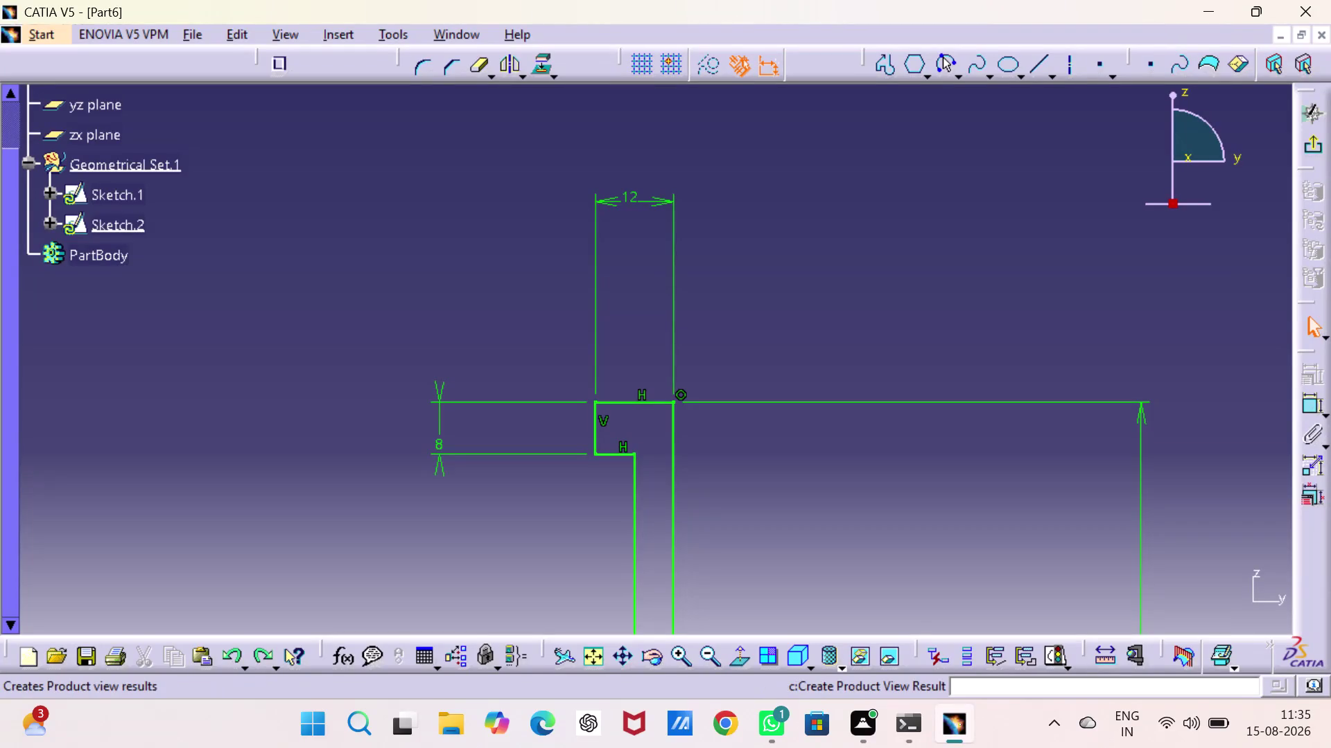
Exit the sketch and revolve Sketch.2 360° into a solid bolt shaft with a round head.
click(1309, 139)
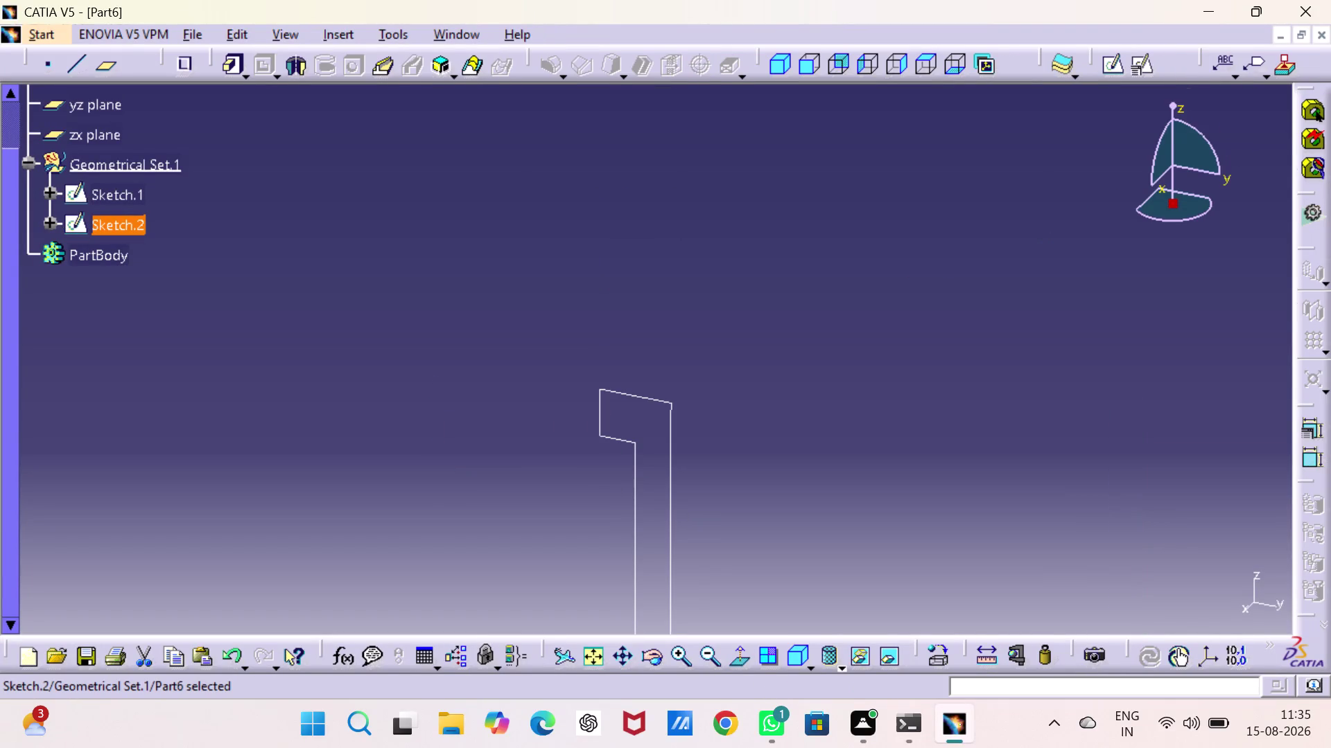
click(298, 69)
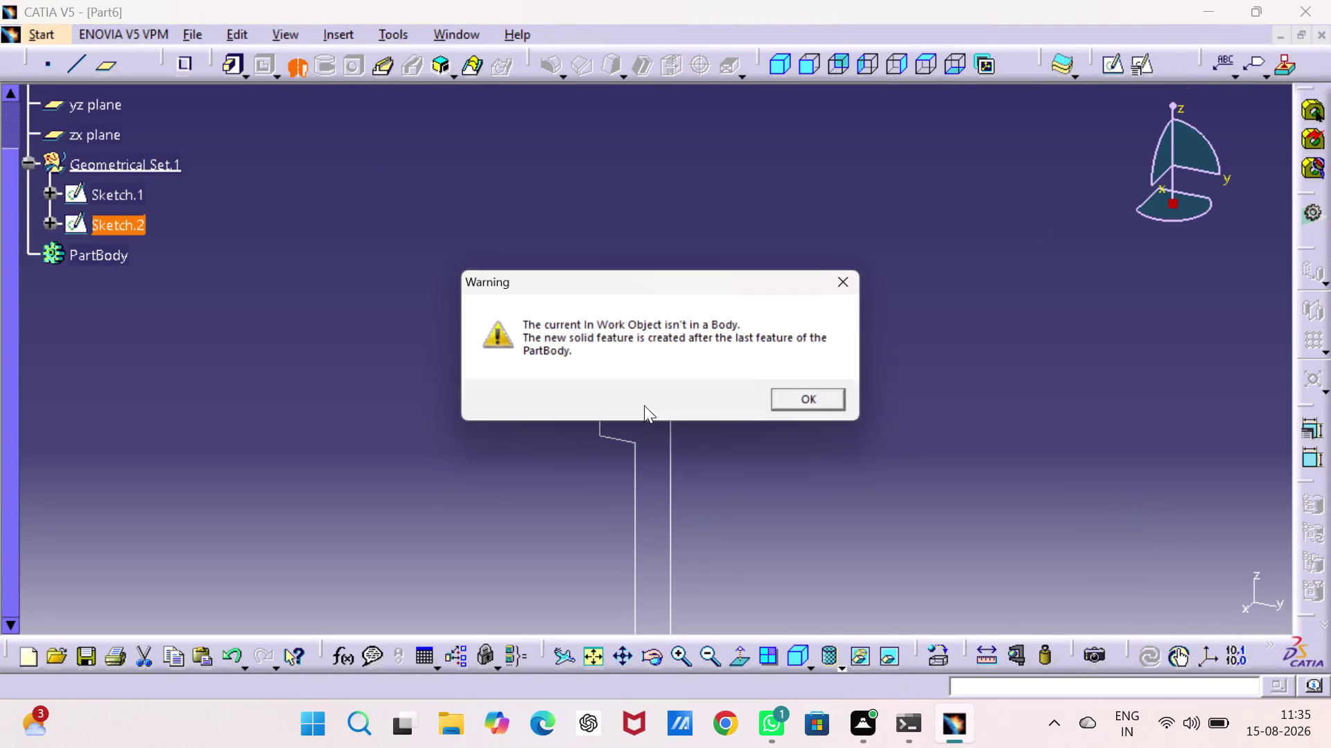
click(800, 390)
click(803, 409)
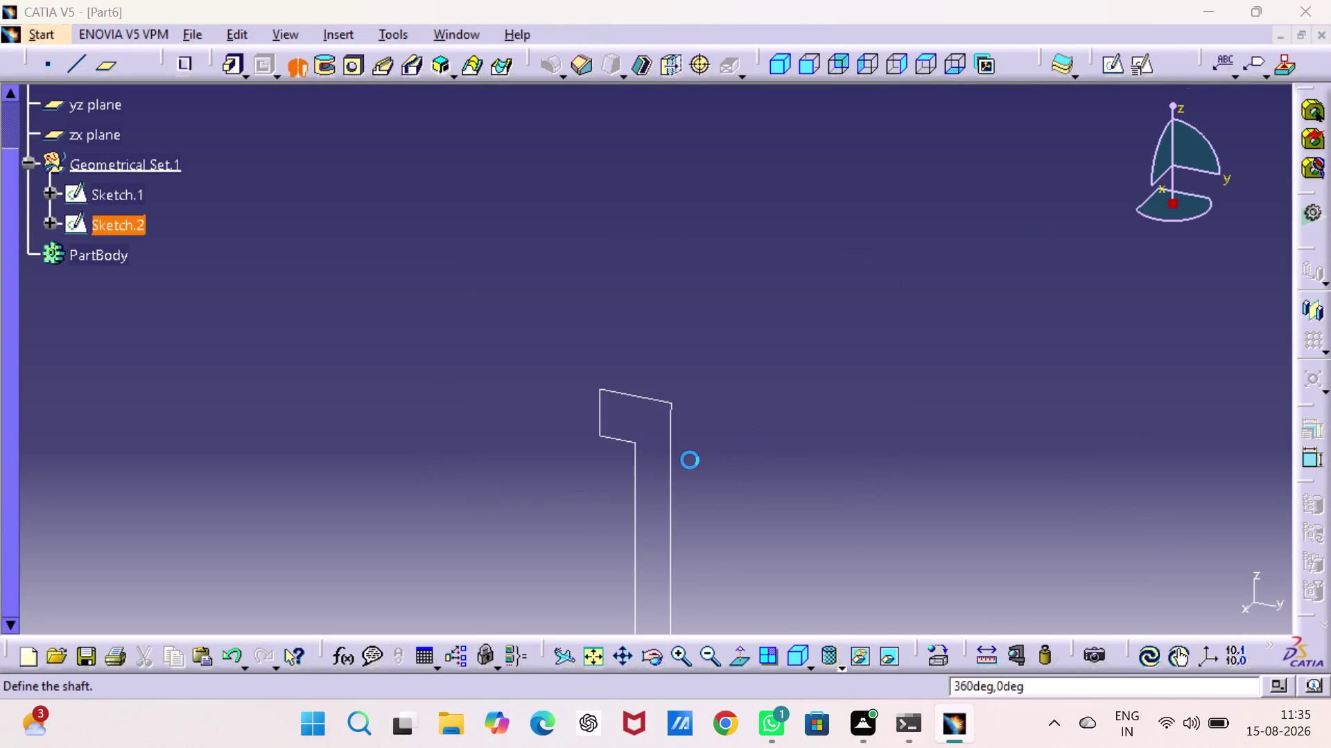
click(669, 455)
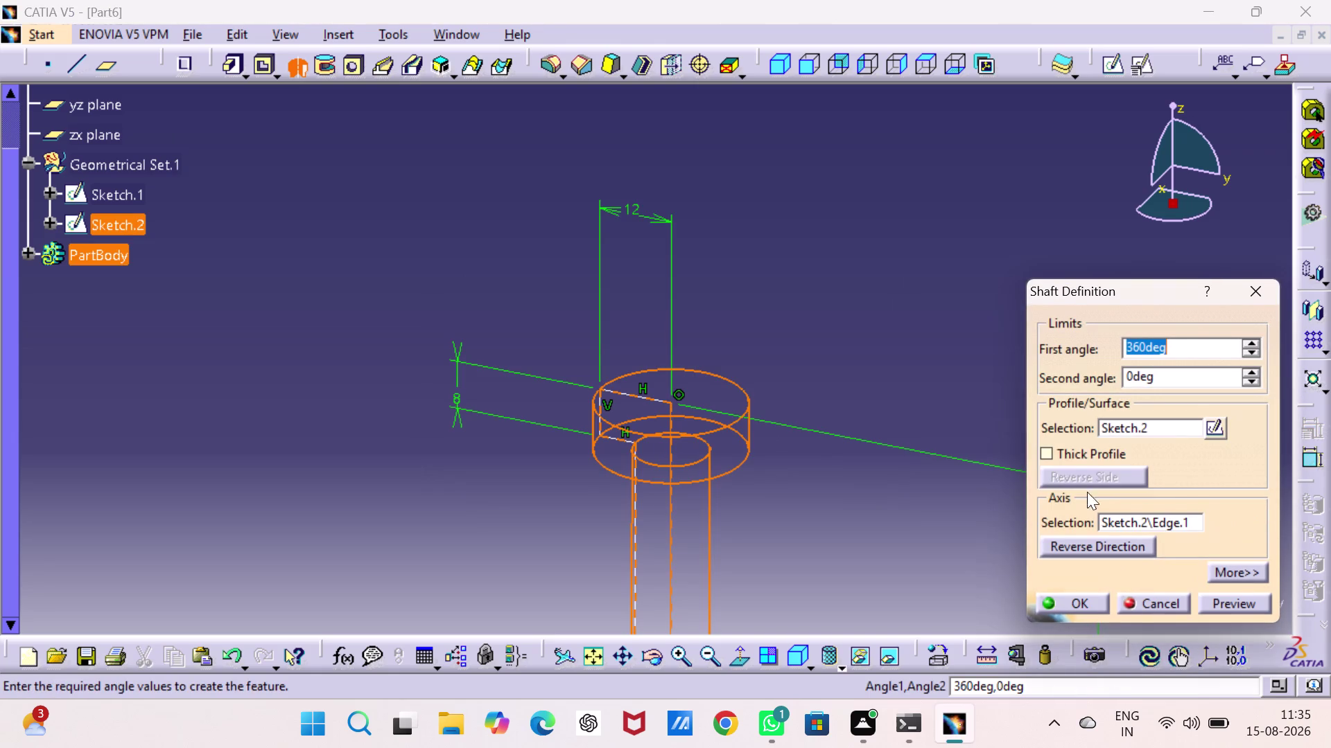
click(1084, 595)
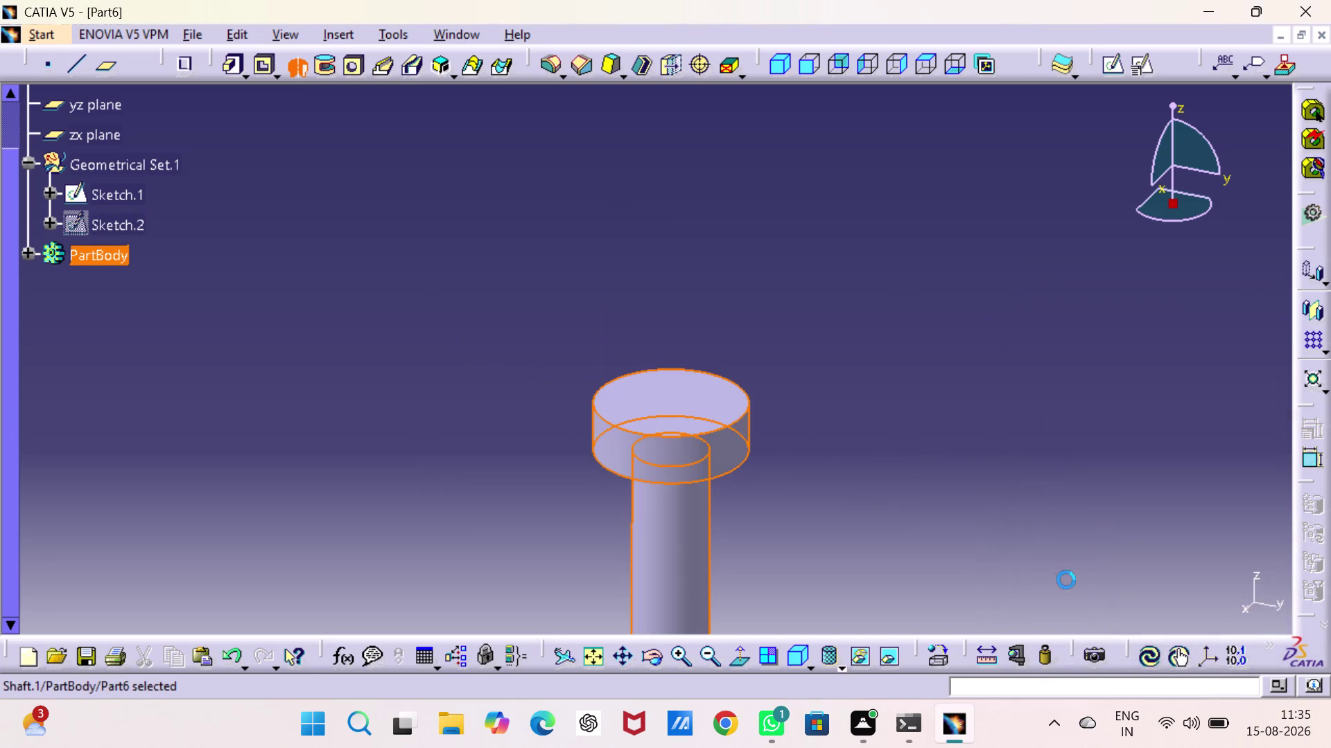
drag(966, 300, 964, 312)
middle_drag(947, 454, 949, 269)
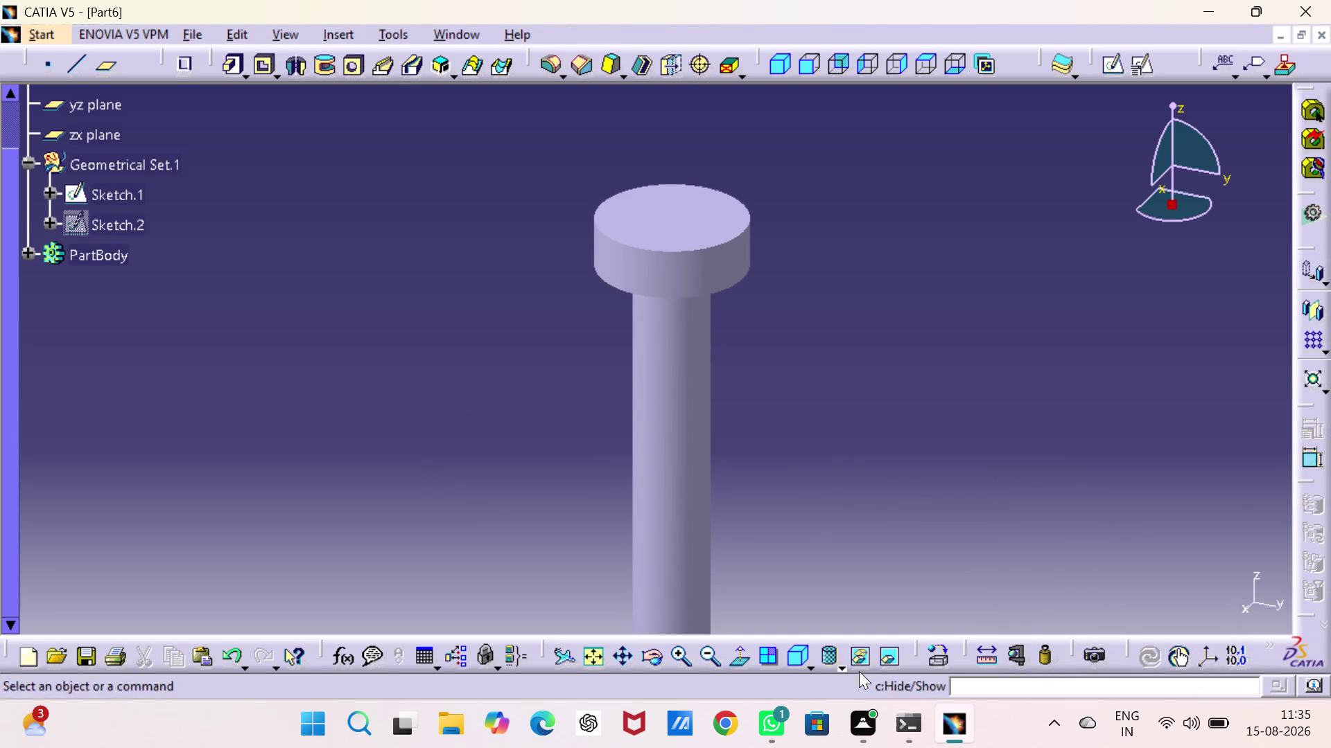
Apply the Bordeaux Red painting material to PartBody.
click(943, 656)
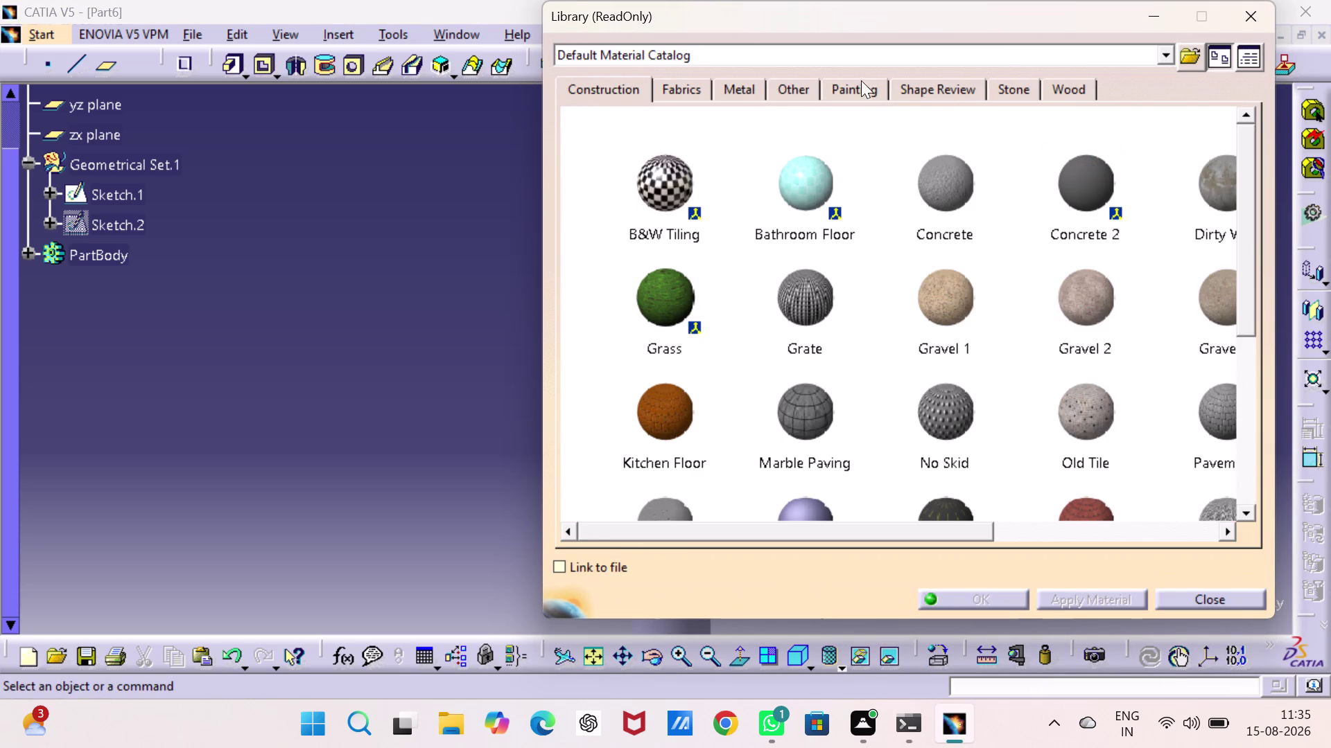
click(859, 89)
click(927, 176)
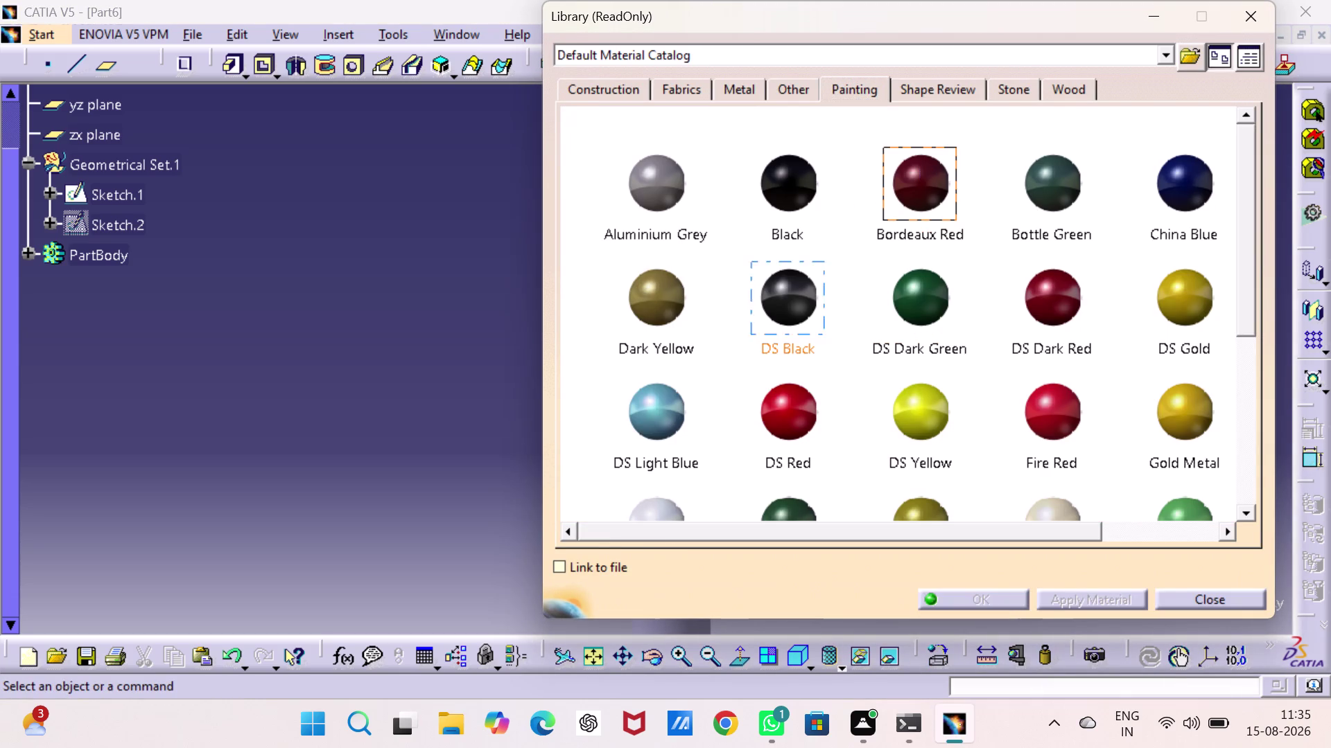
click(117, 250)
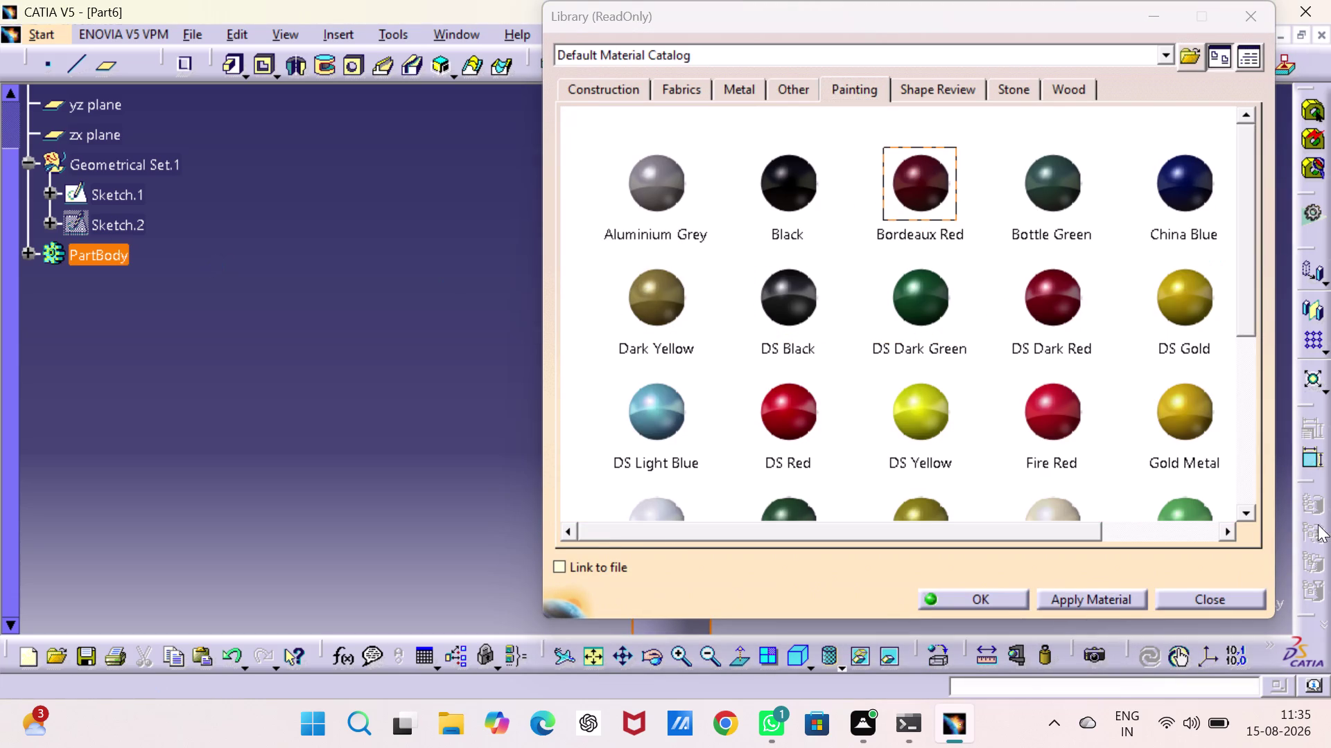
click(996, 596)
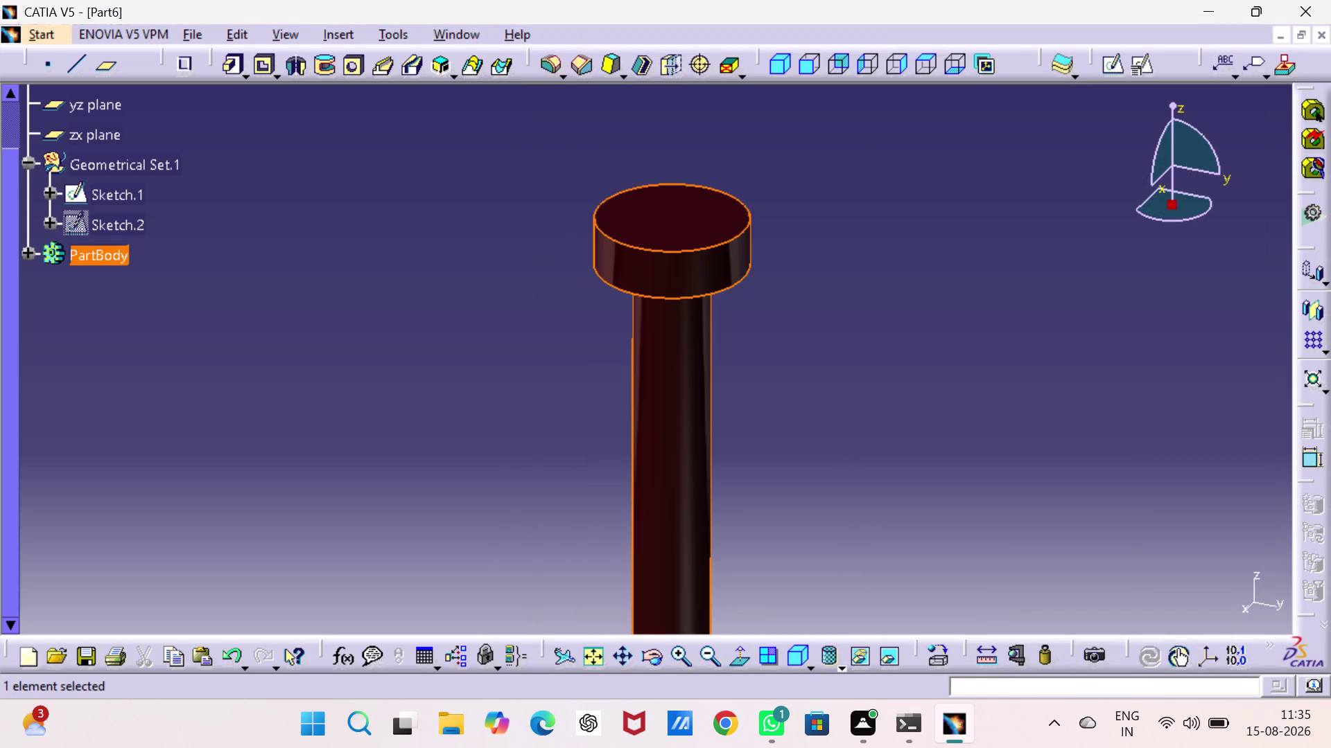
click(1012, 369)
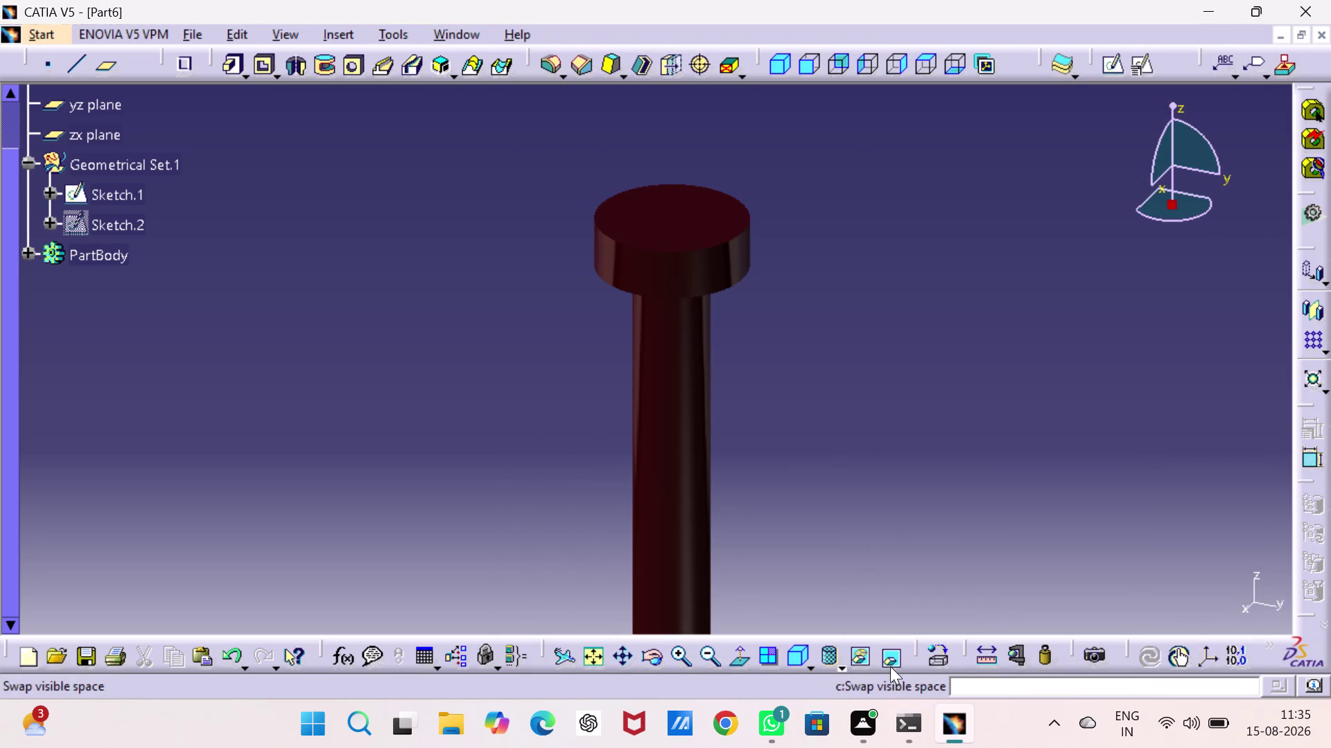
Switch the display to Shading with Edges and reposition the bolt in view.
click(843, 666)
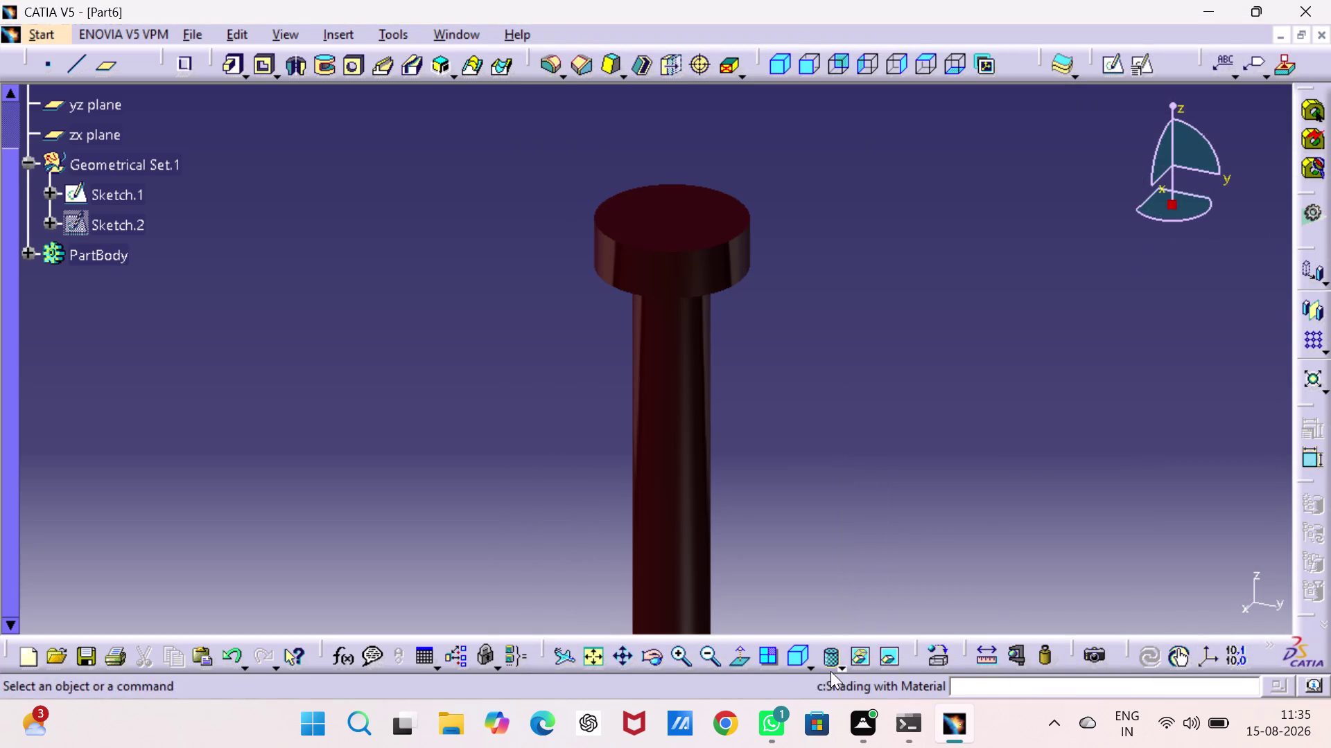
click(840, 663)
click(866, 534)
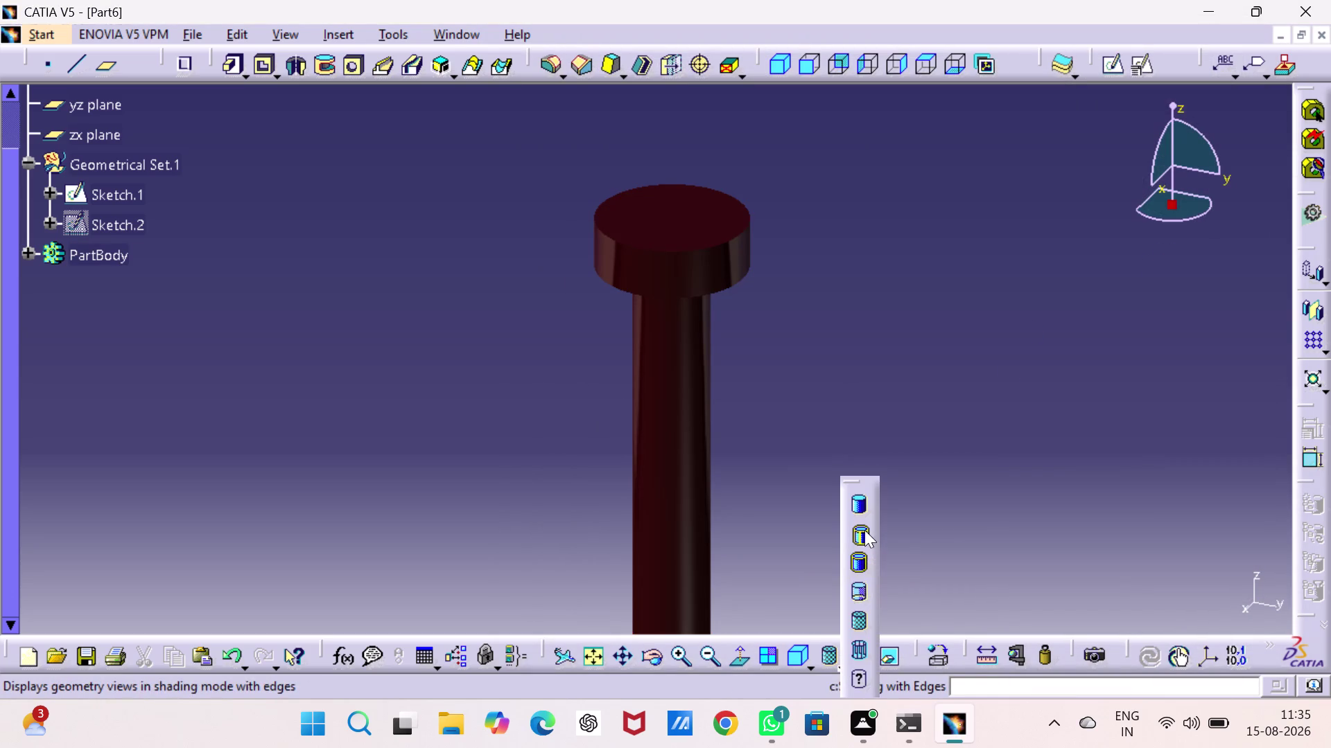
click(863, 404)
middle_drag(877, 399, 921, 506)
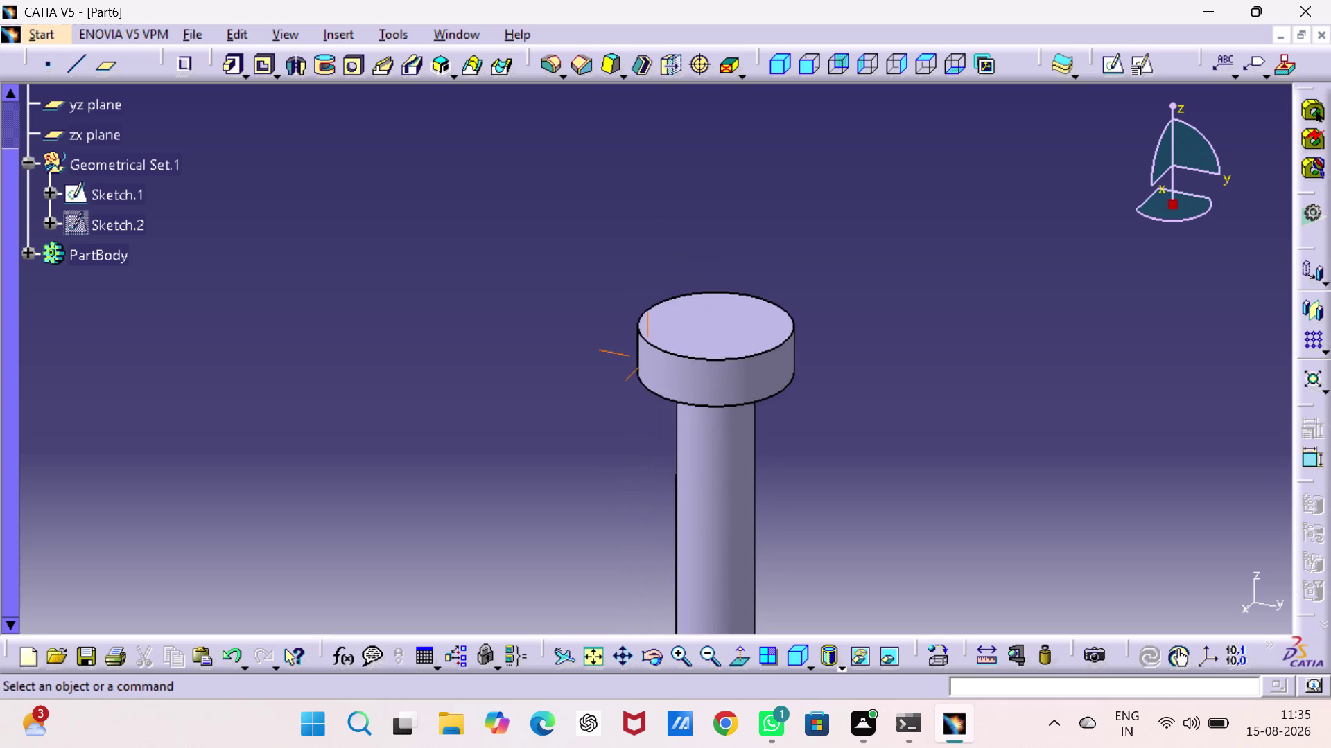
middle_drag(921, 506, 974, 500)
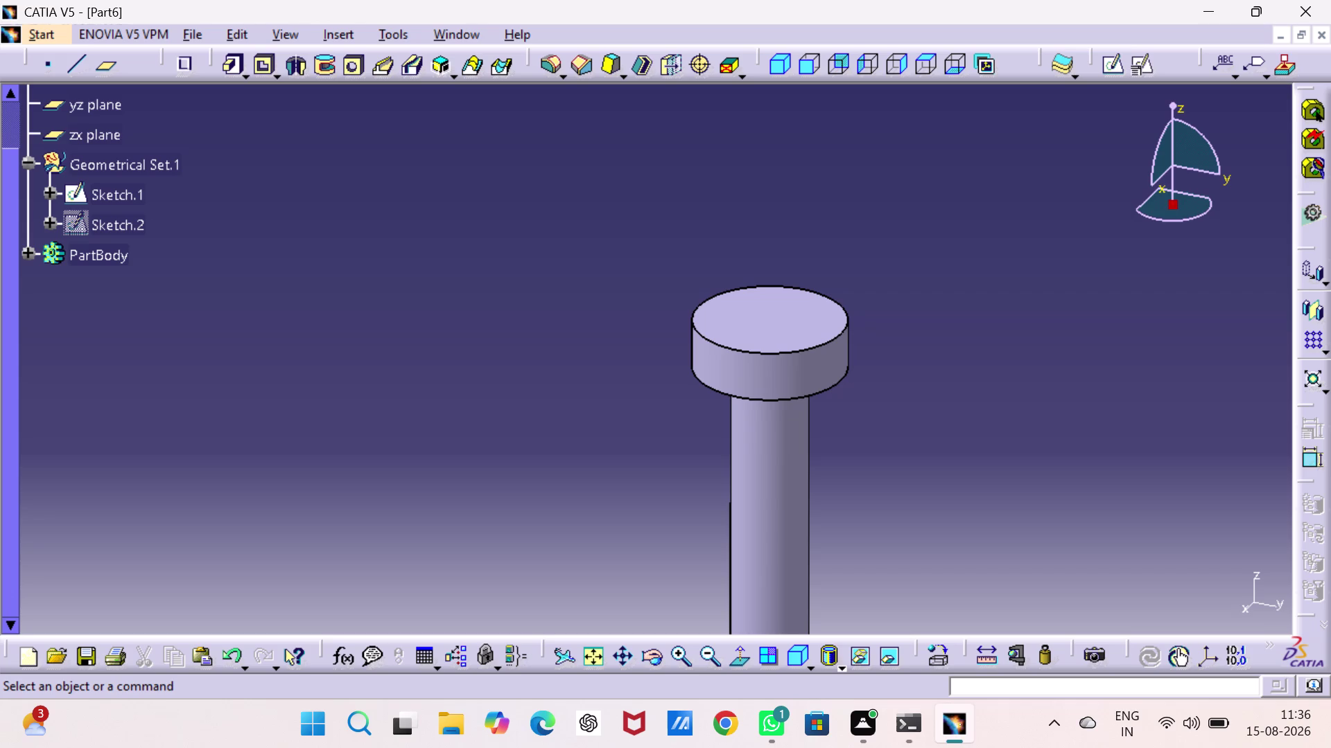
middle_drag(1158, 459, 1079, 348)
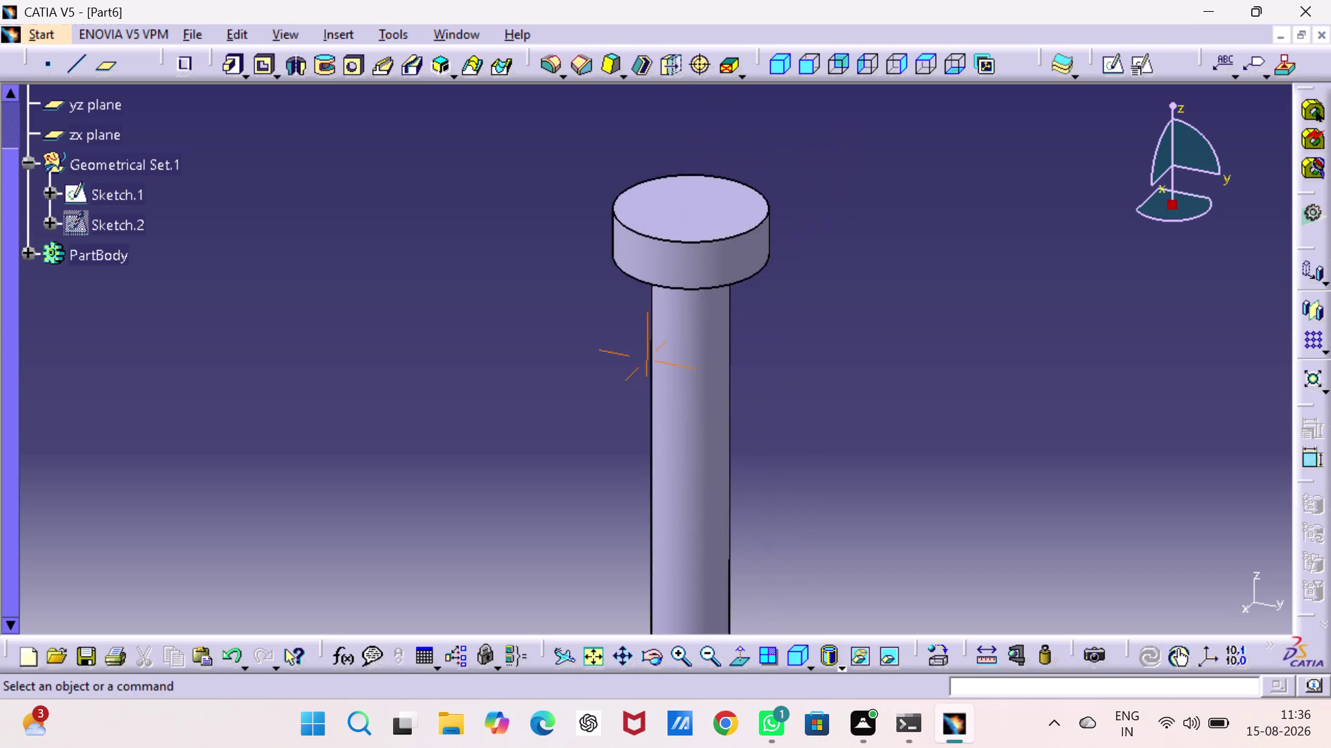
middle_drag(1079, 347, 1143, 380)
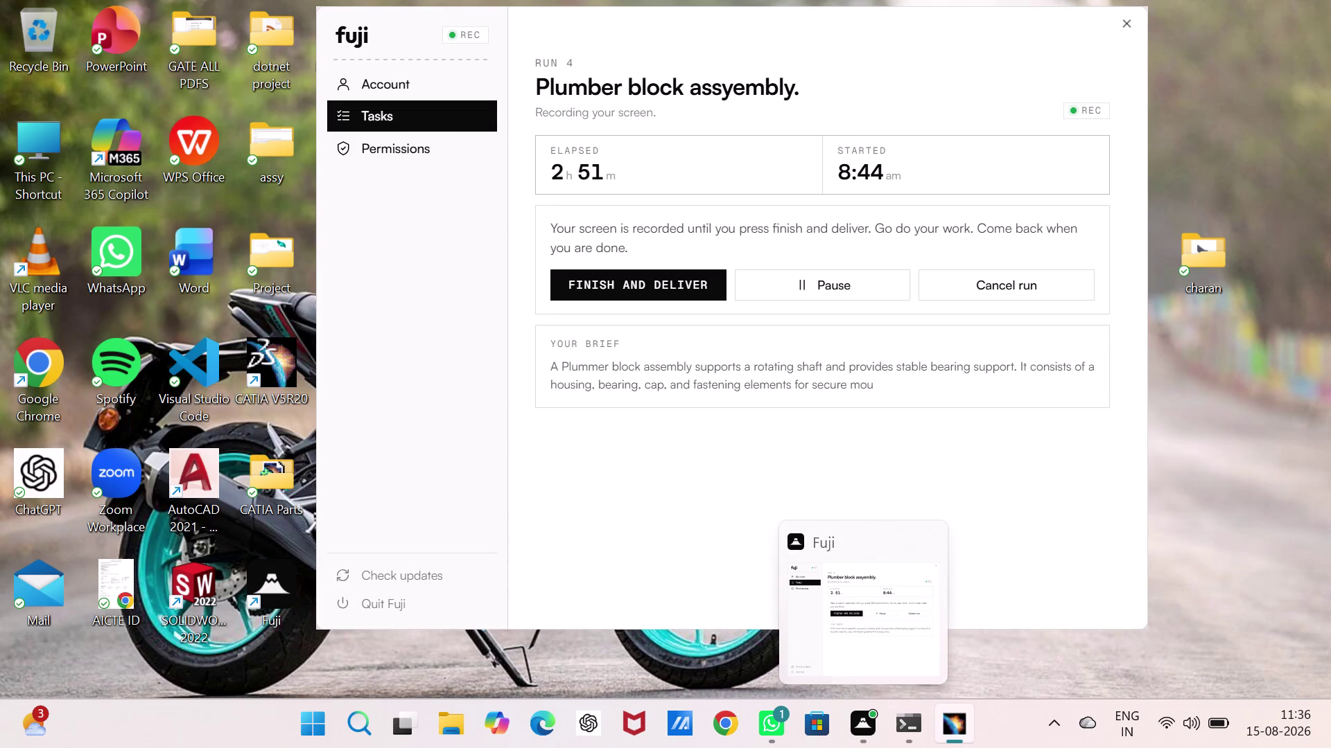
middle_drag(992, 380, 932, 378)
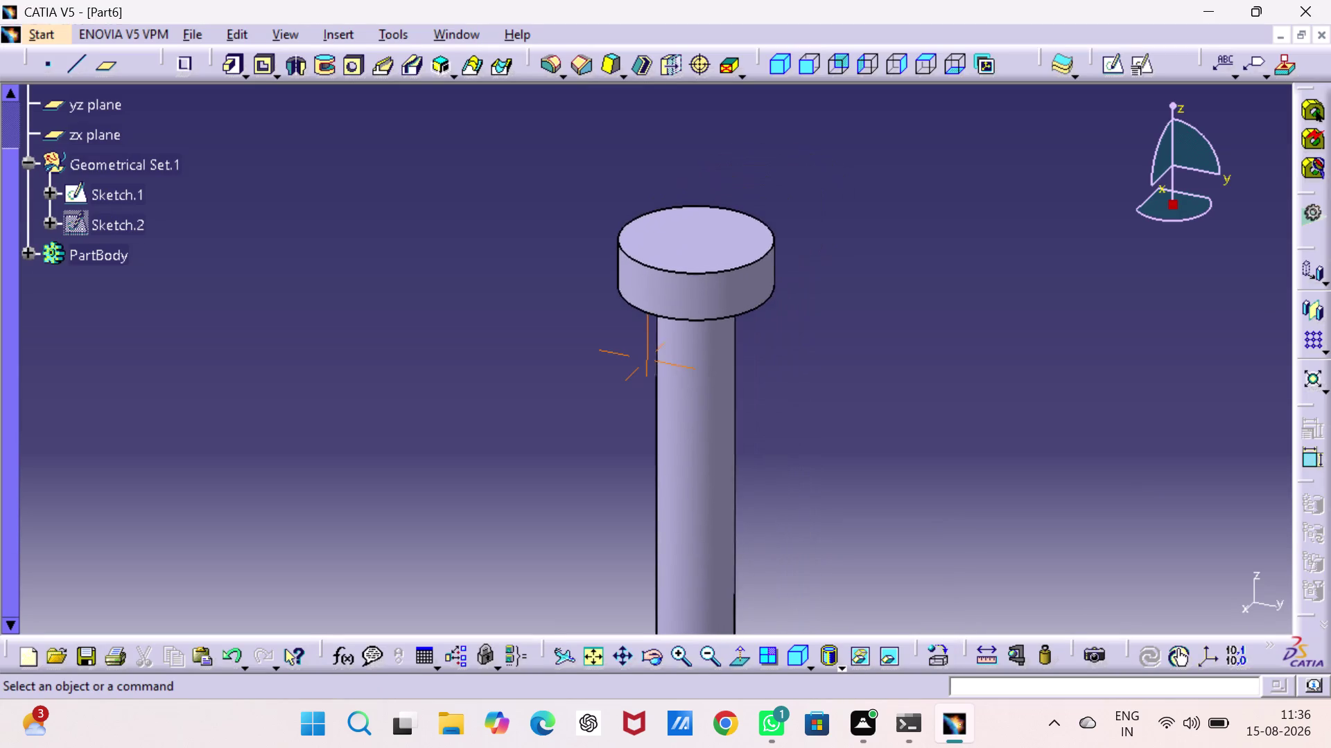
middle_drag(932, 377, 924, 411)
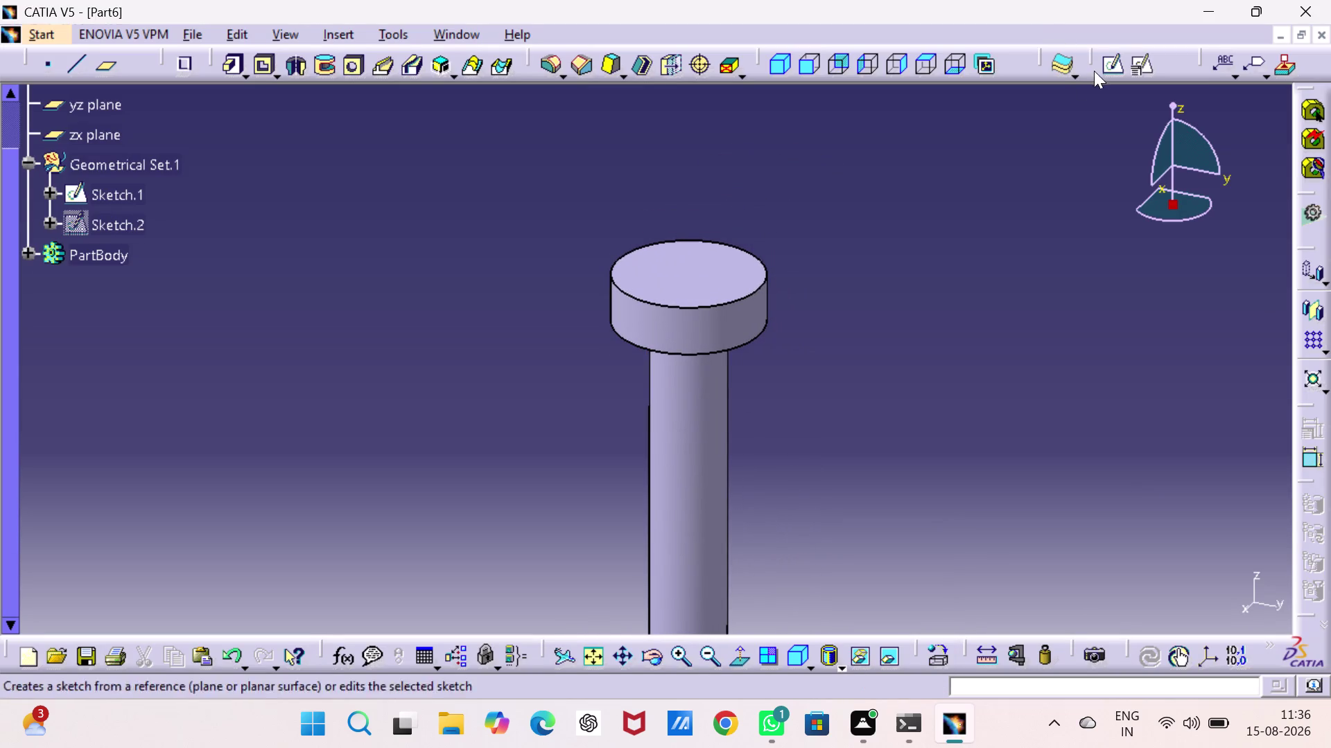
click(812, 61)
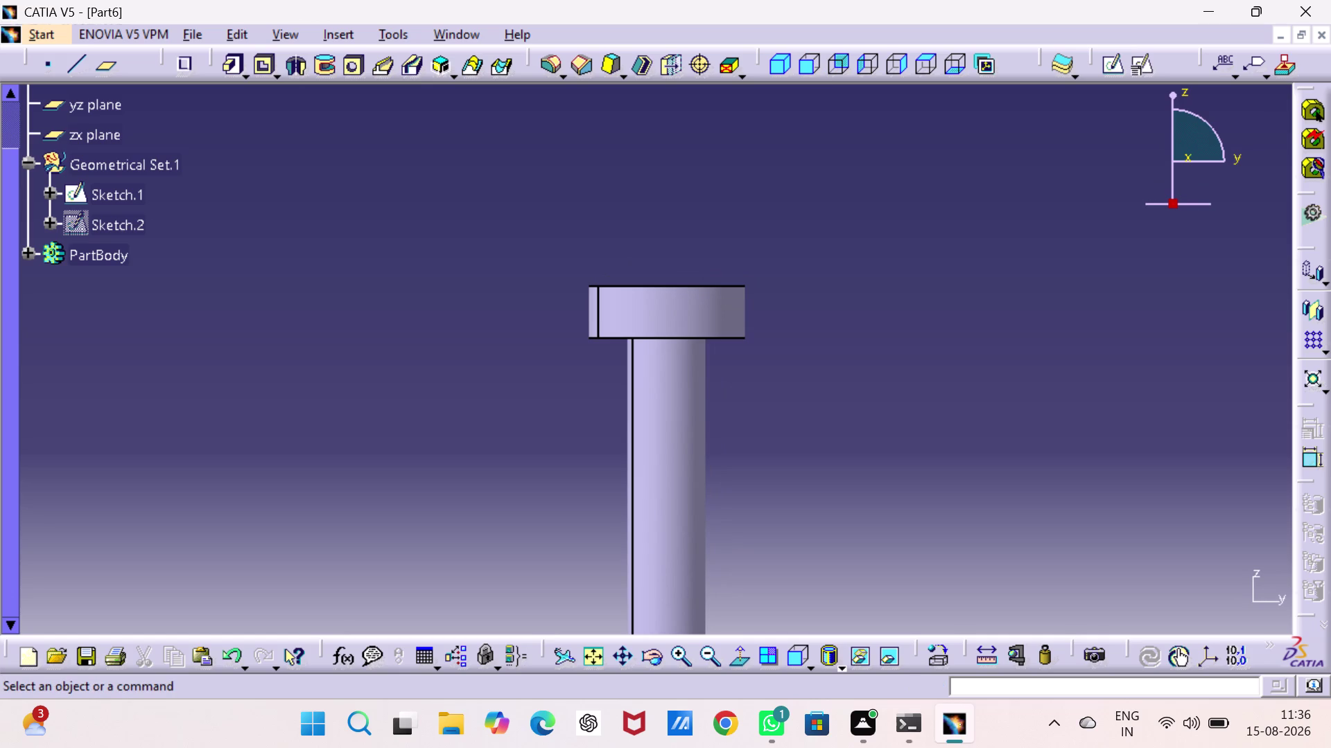
click(838, 214)
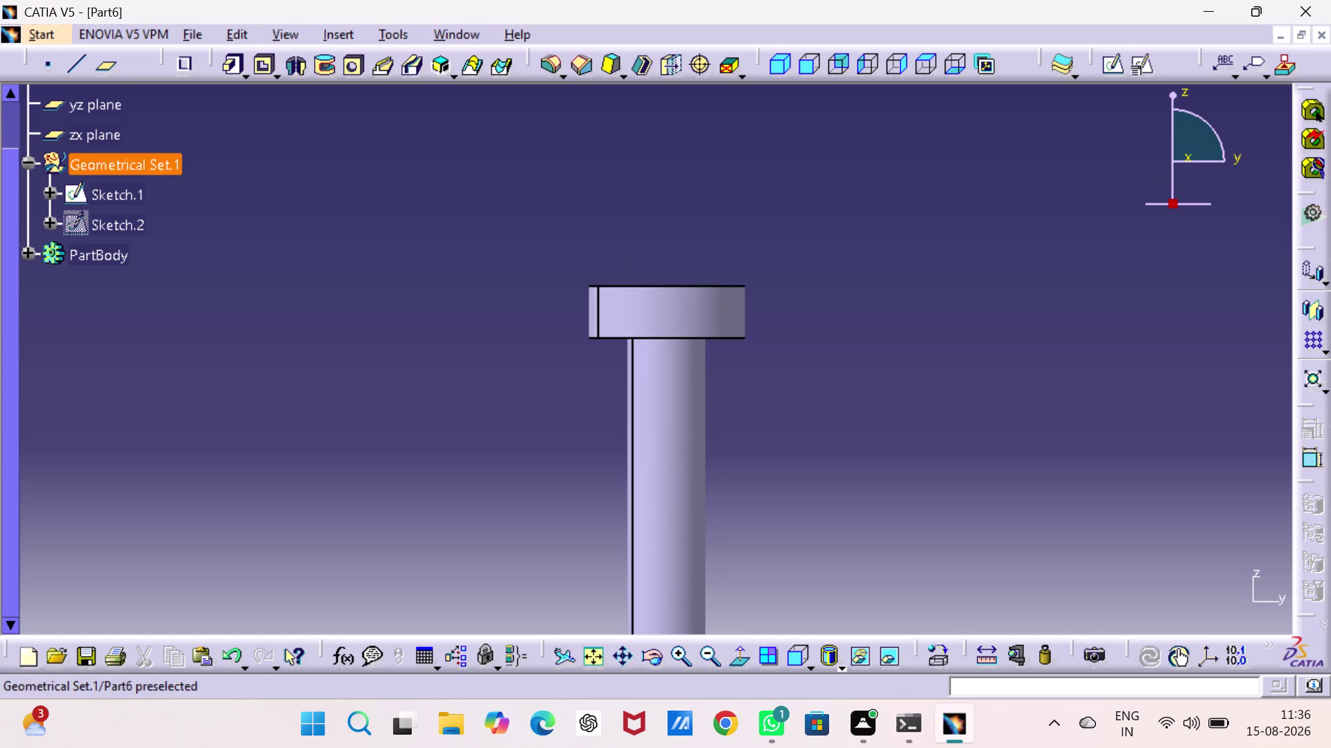
middle_drag(642, 257, 630, 82)
middle_drag(697, 494, 697, 168)
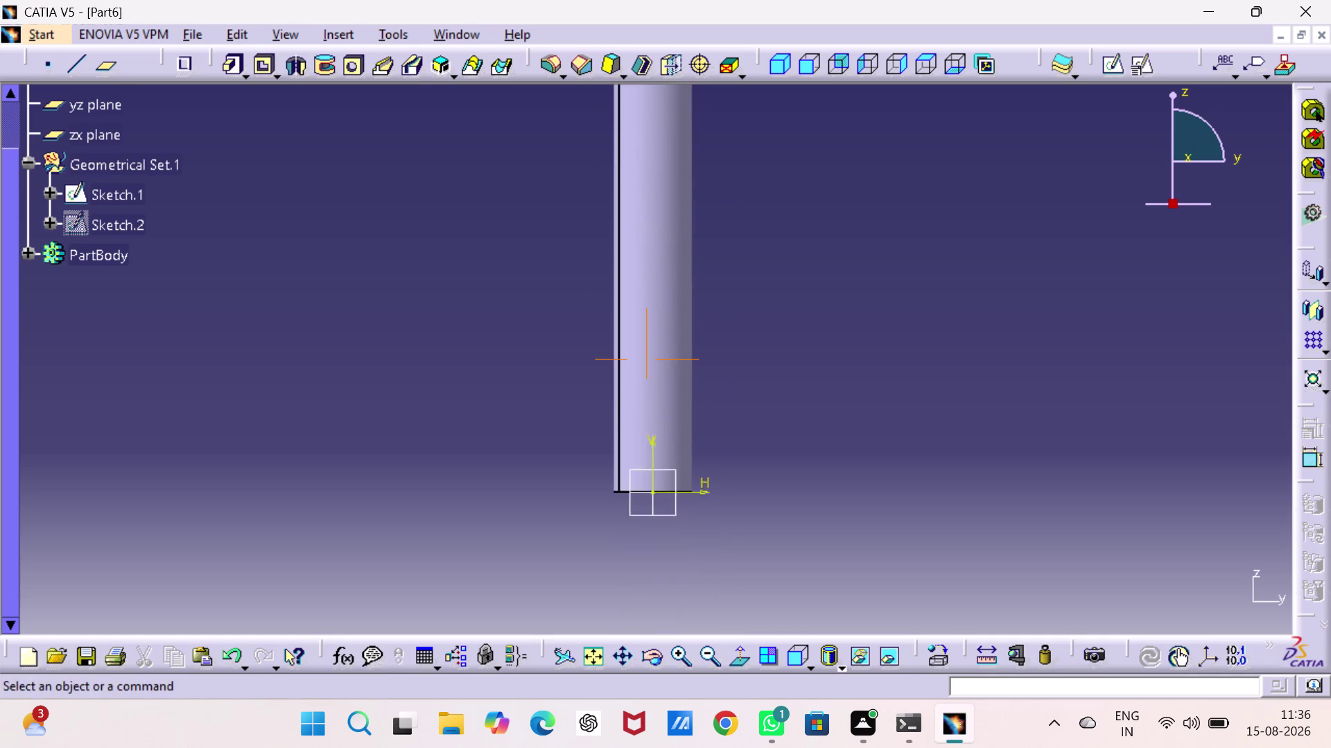
middle_drag(697, 168, 697, 160)
click(661, 469)
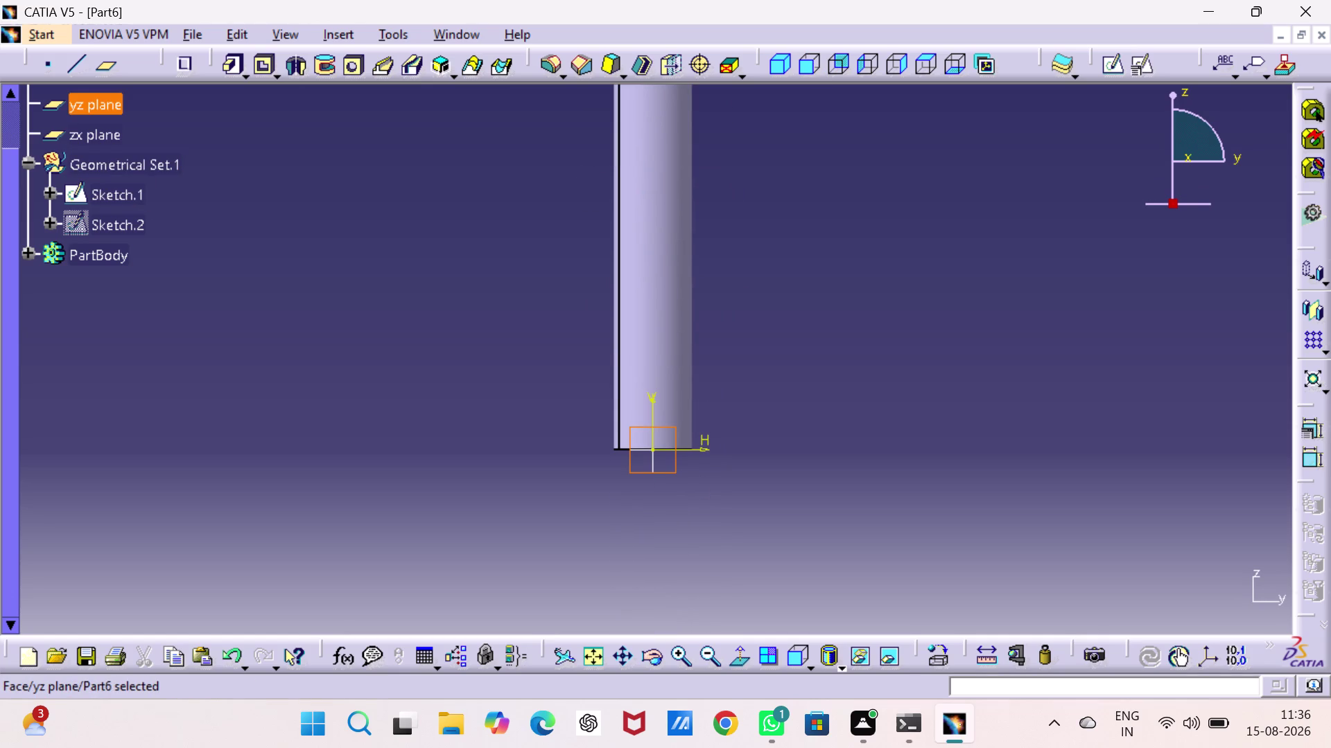
click(1105, 67)
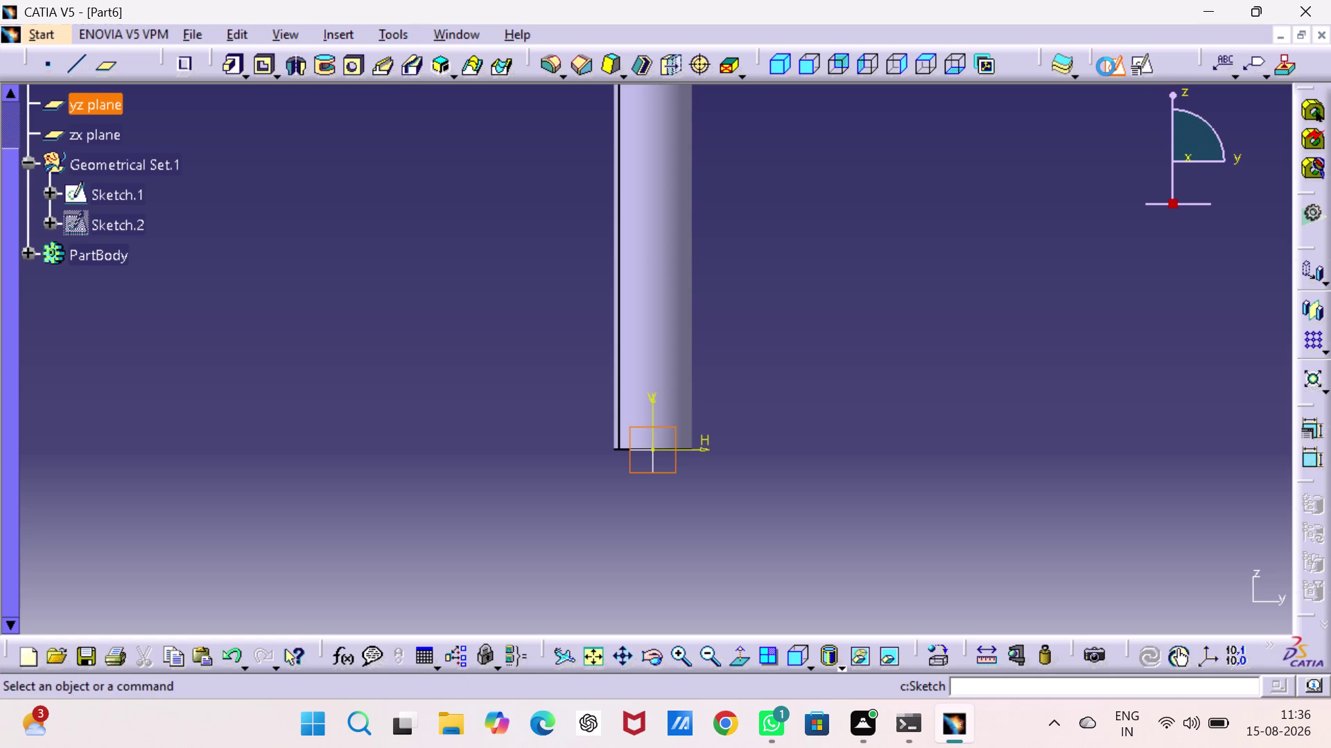
middle_drag(977, 305, 954, 642)
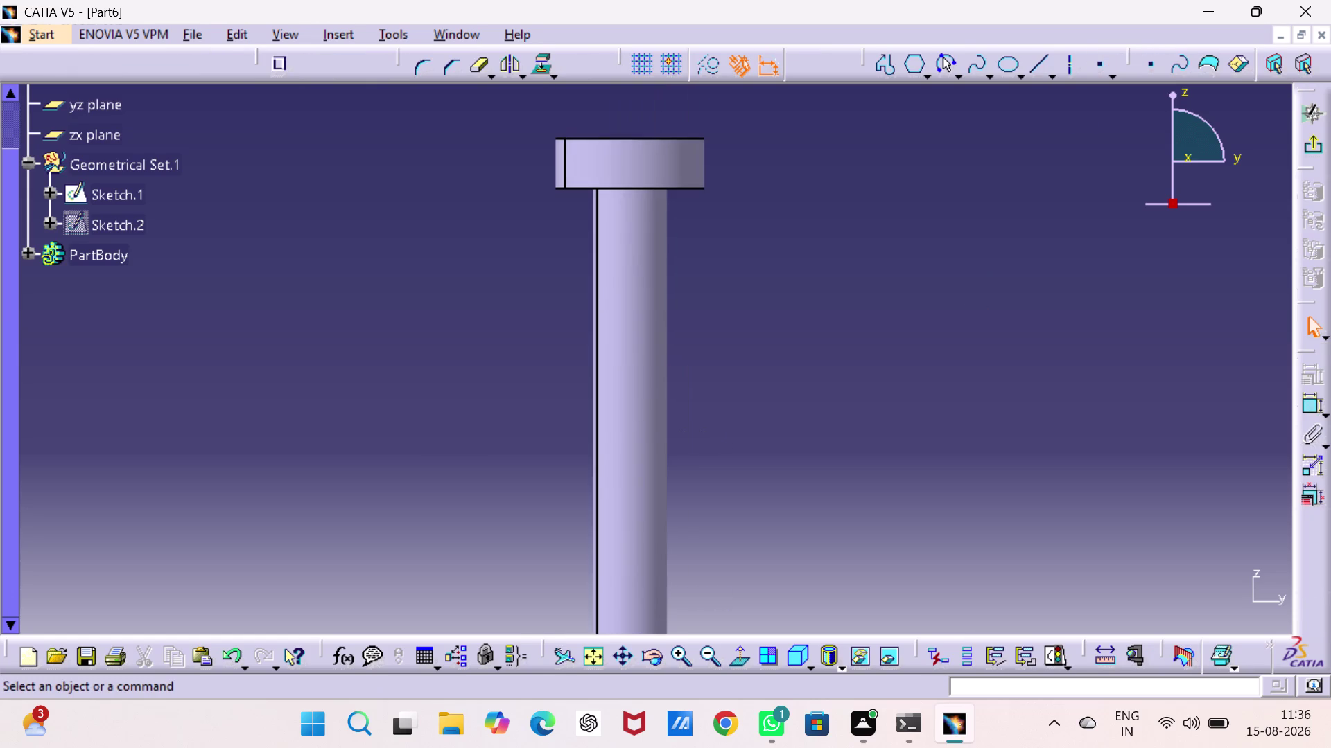
middle_drag(870, 378, 880, 556)
middle_drag(824, 418, 828, 482)
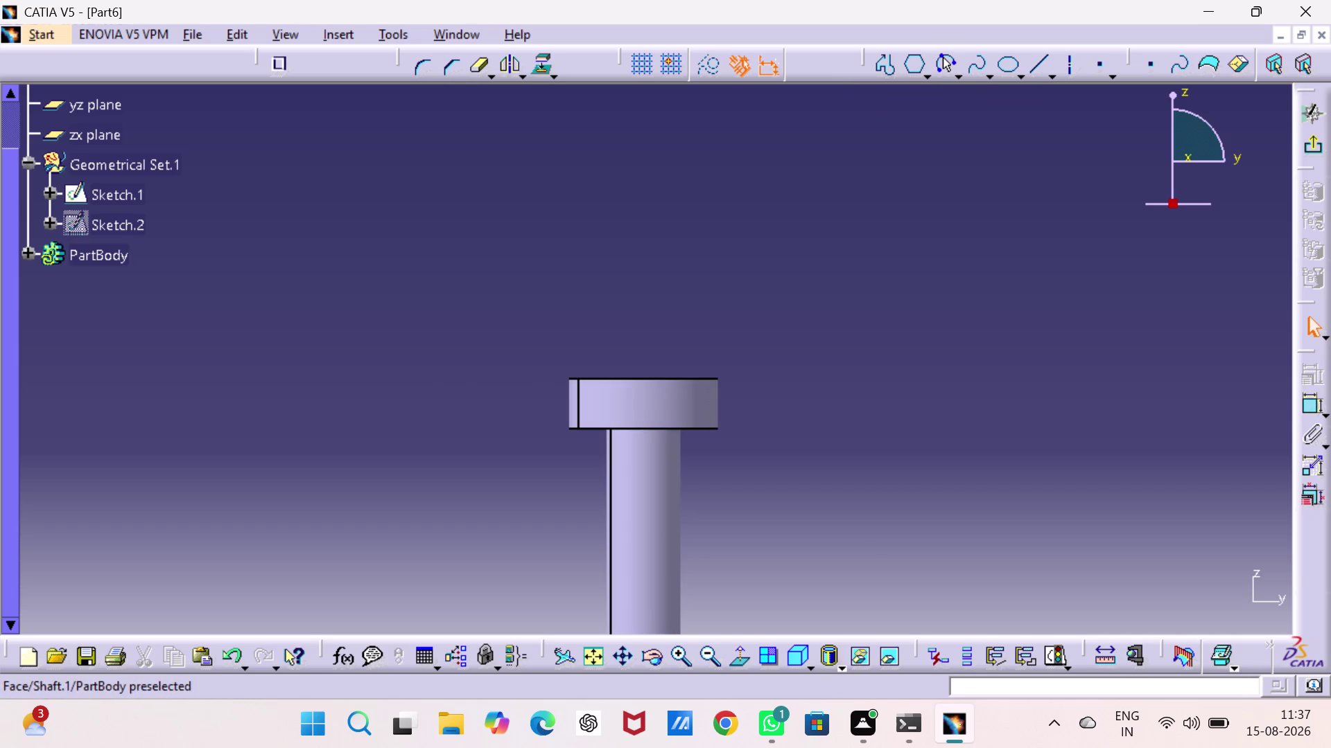
click(577, 429)
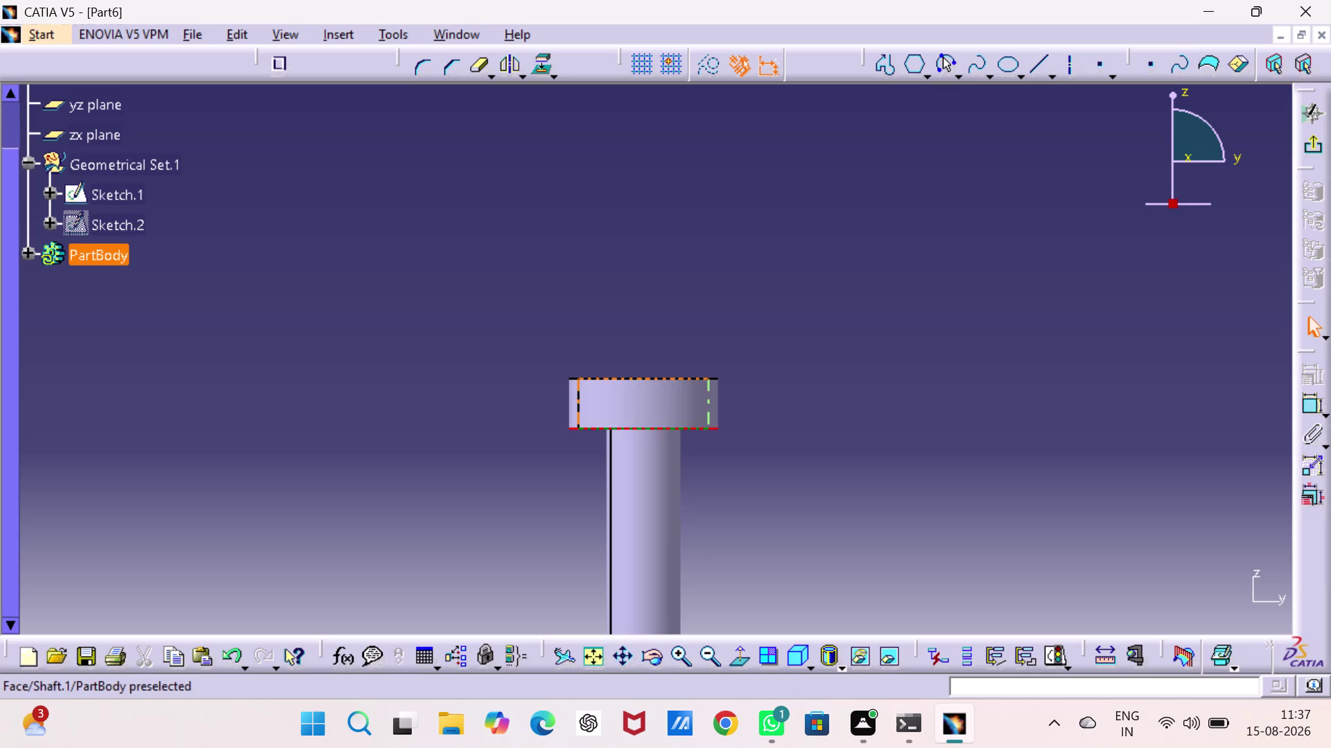
click(630, 379)
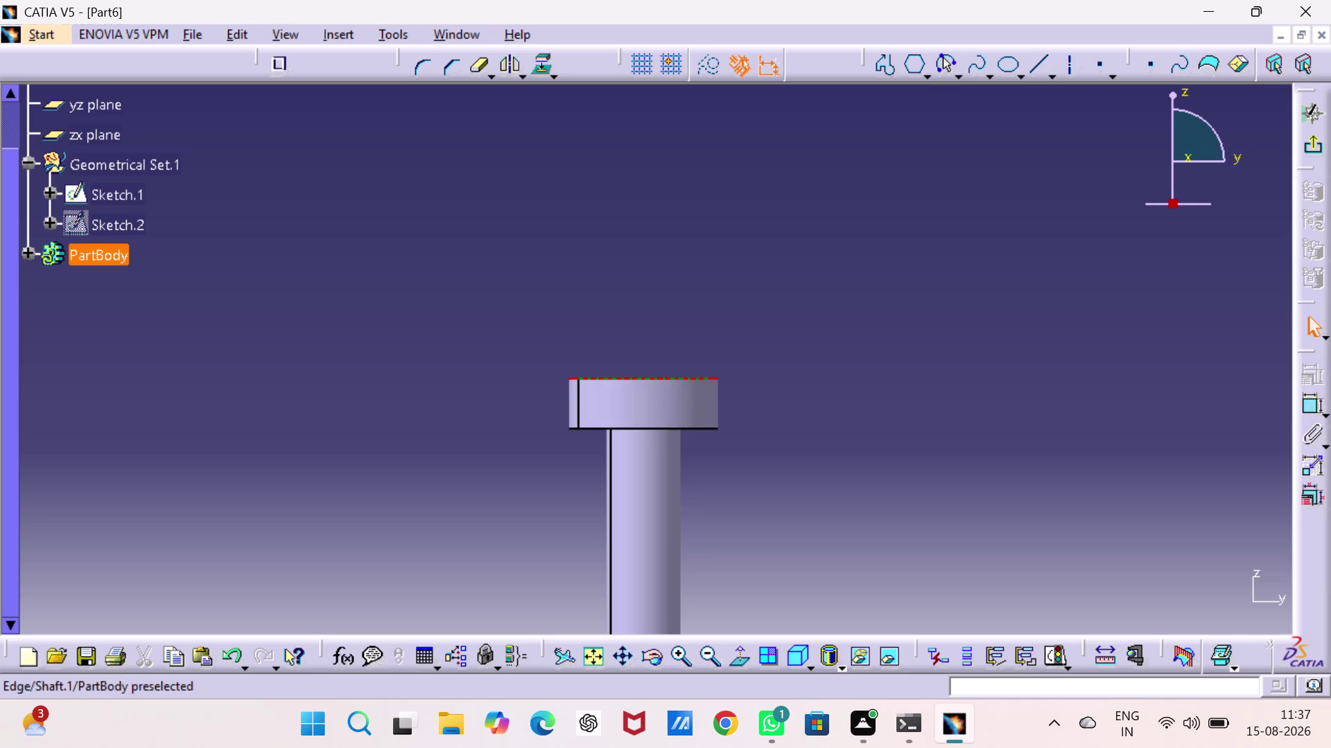
click(550, 310)
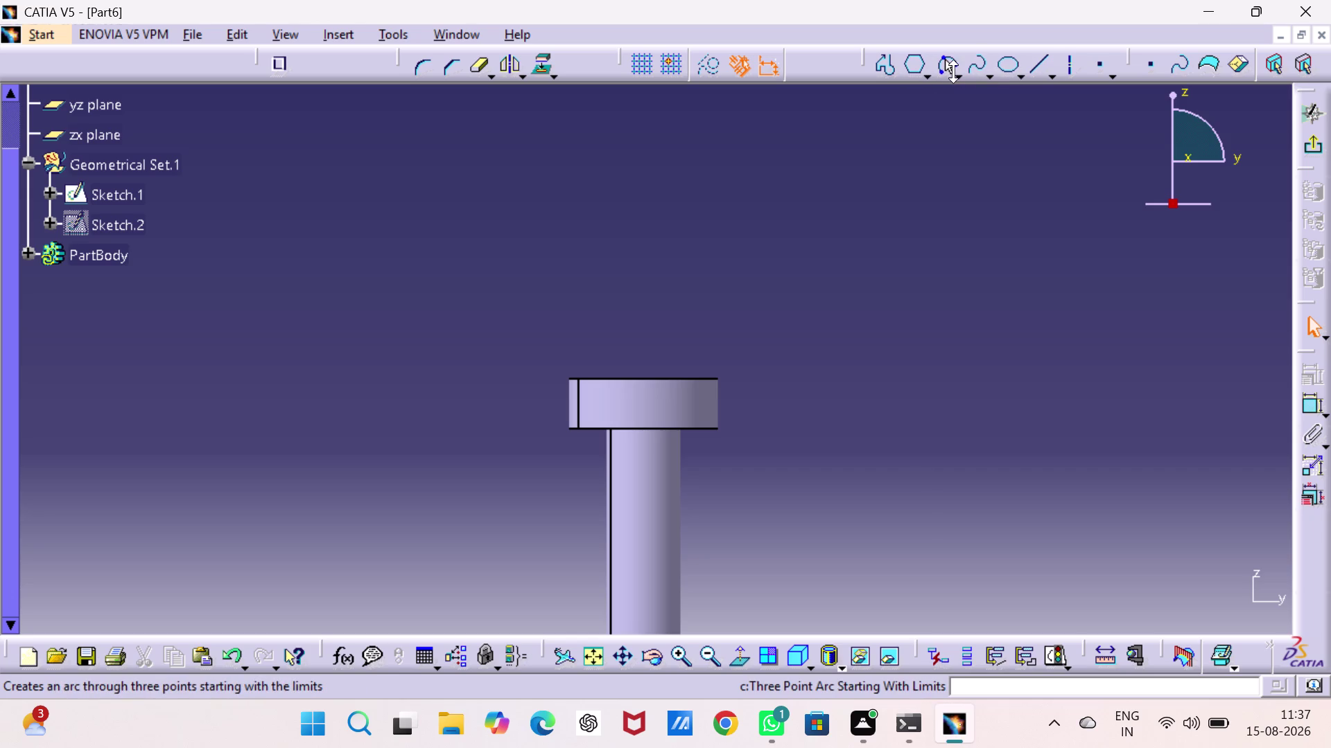
click(957, 71)
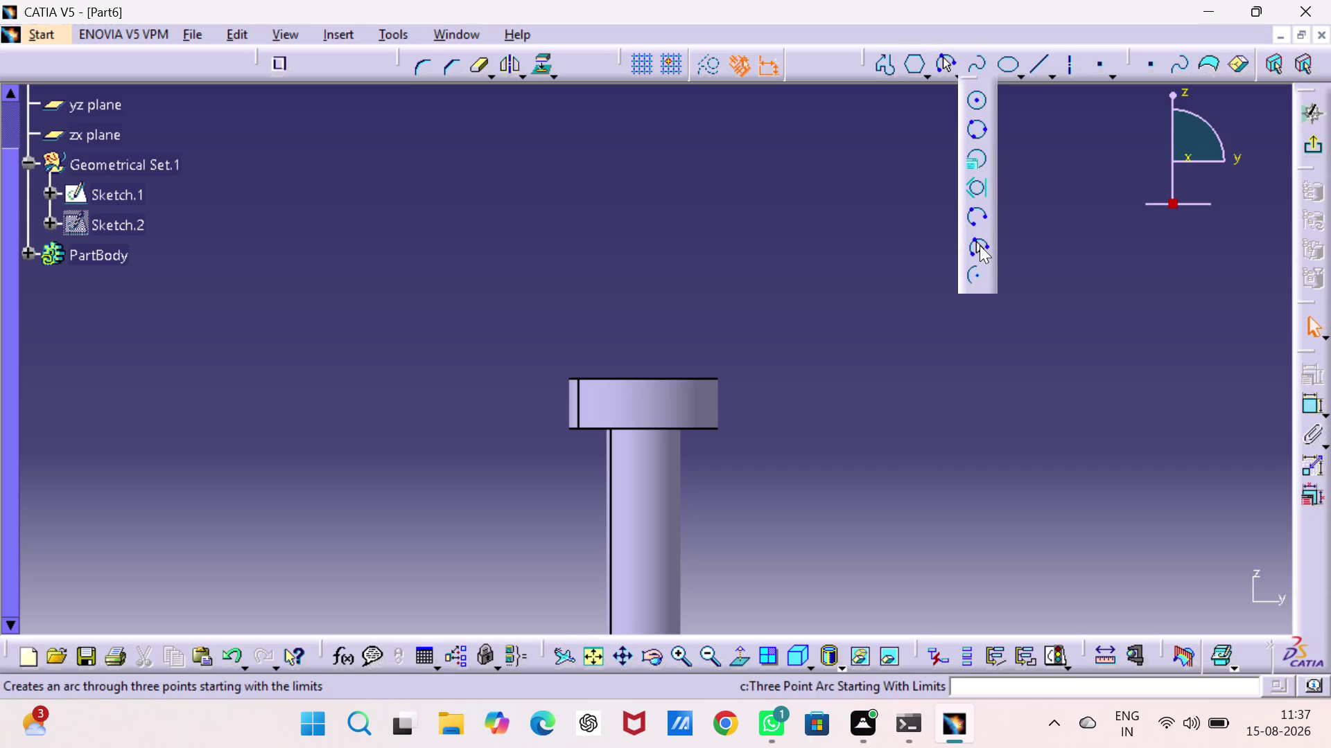
click(974, 210)
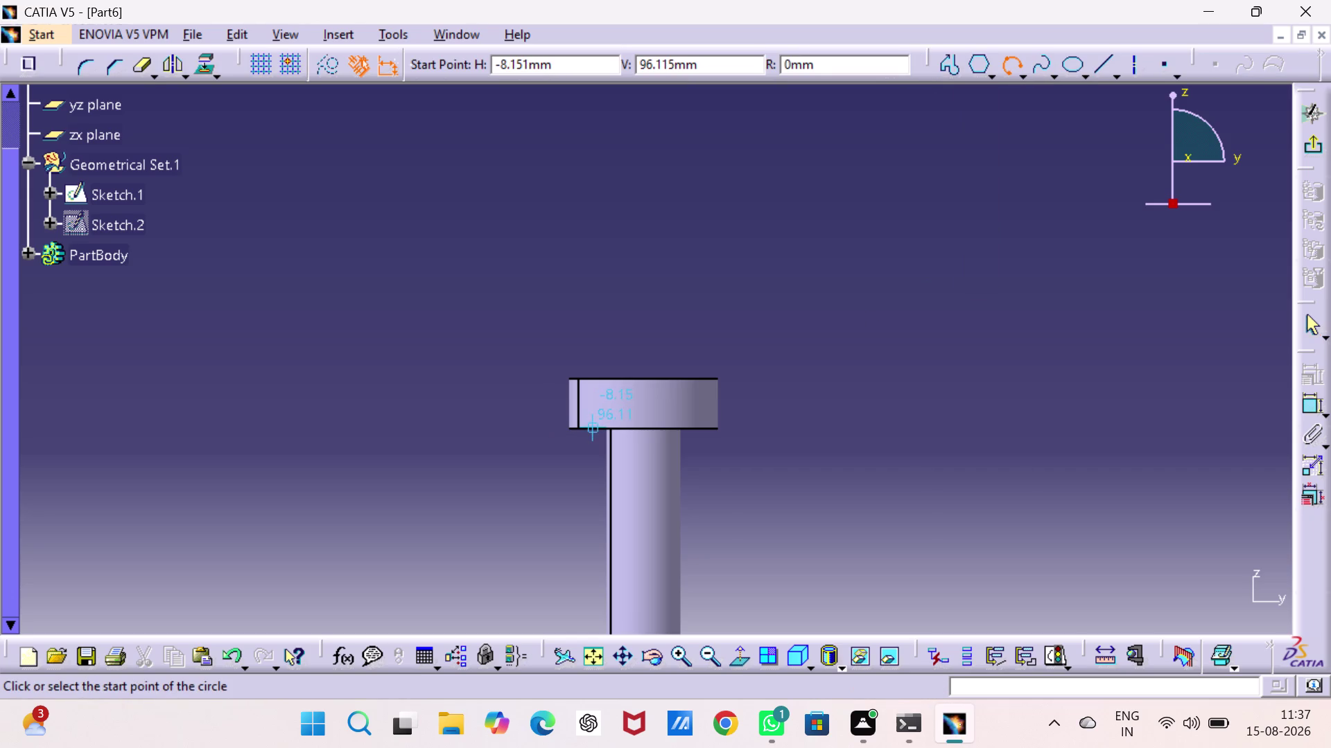
click(593, 427)
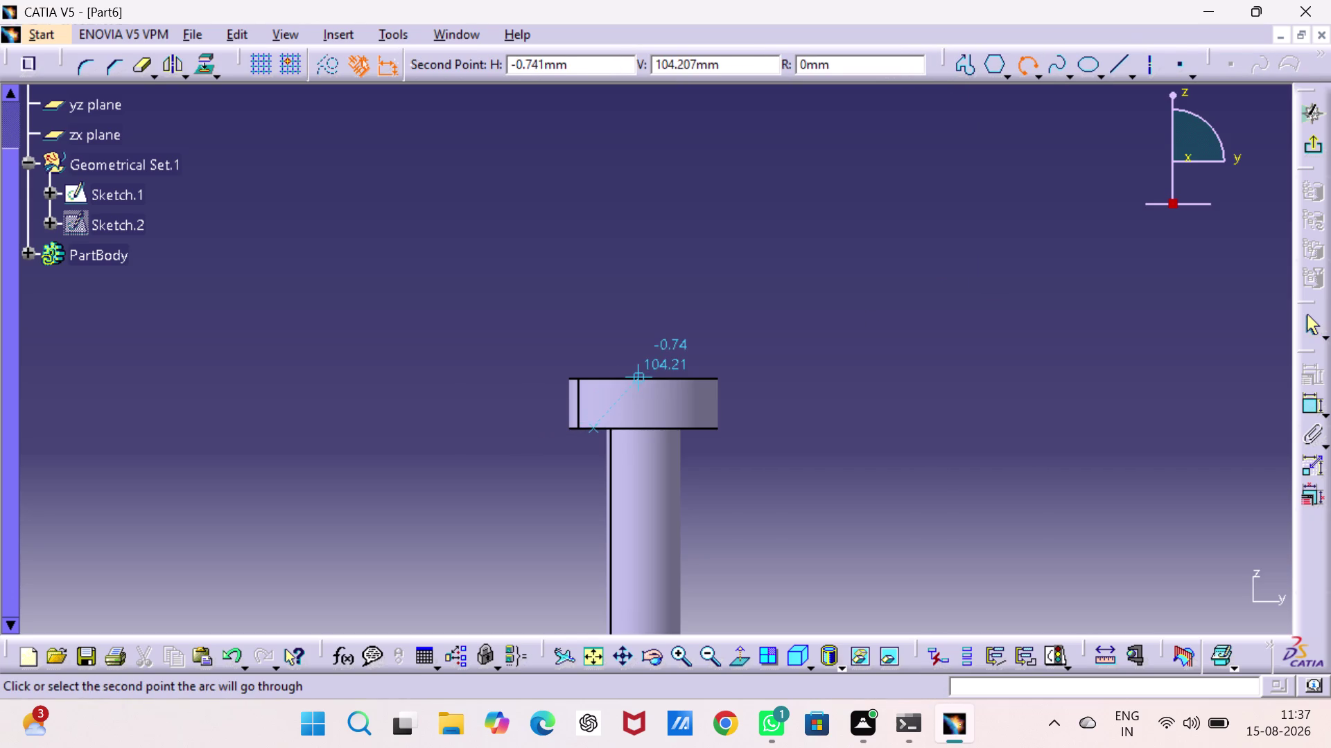
key(Escape)
key(Escape)
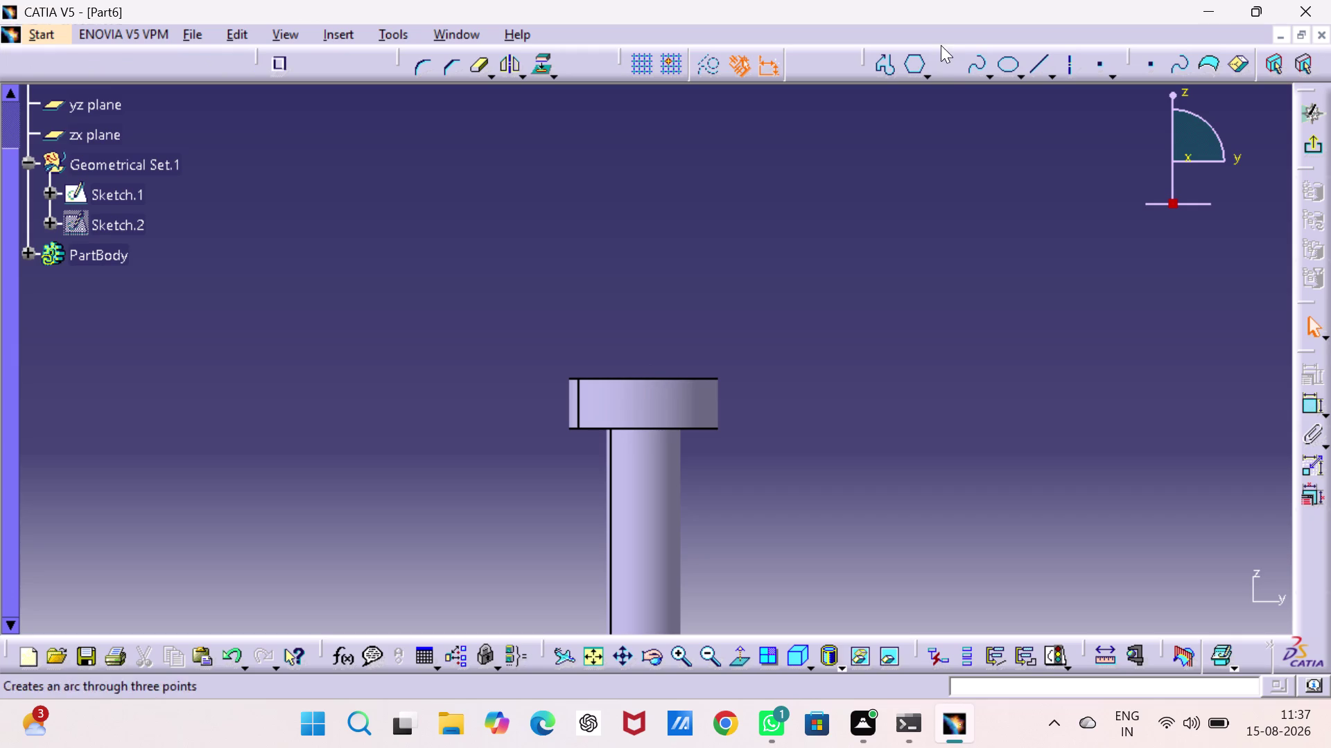
click(941, 54)
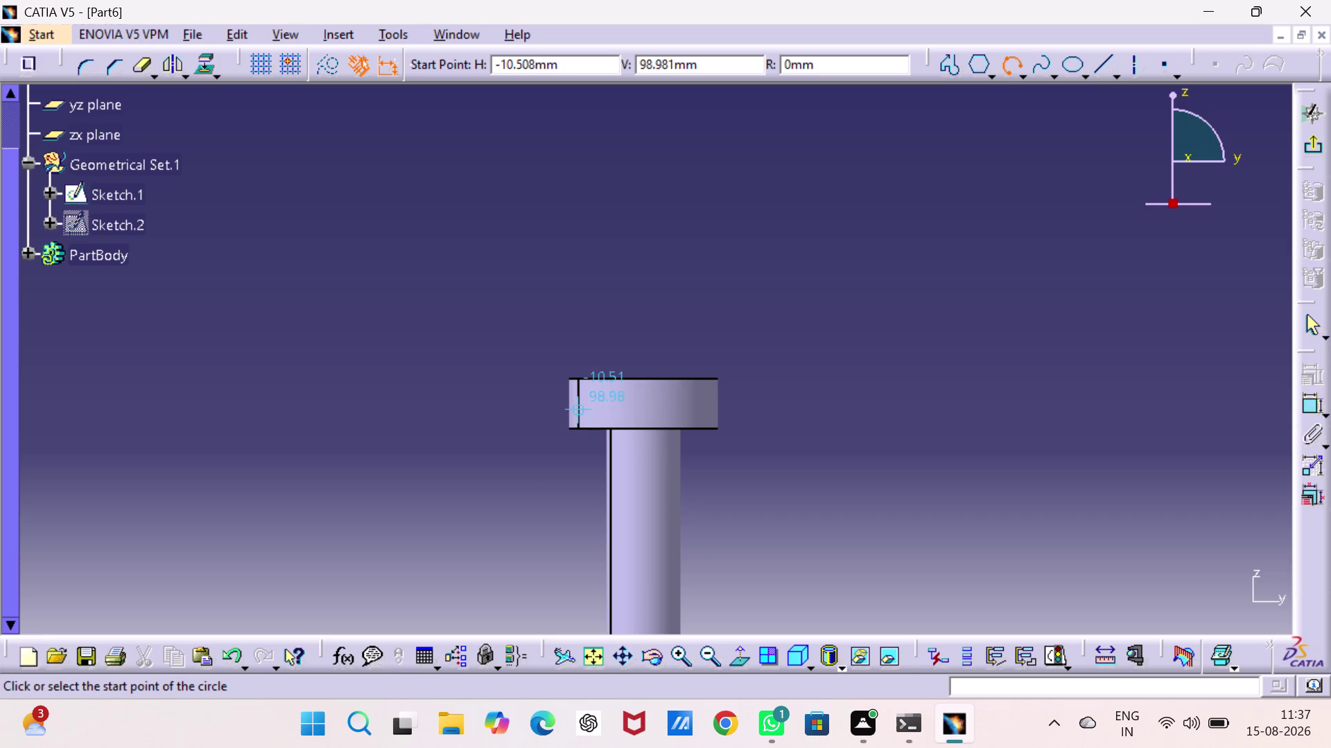
click(578, 409)
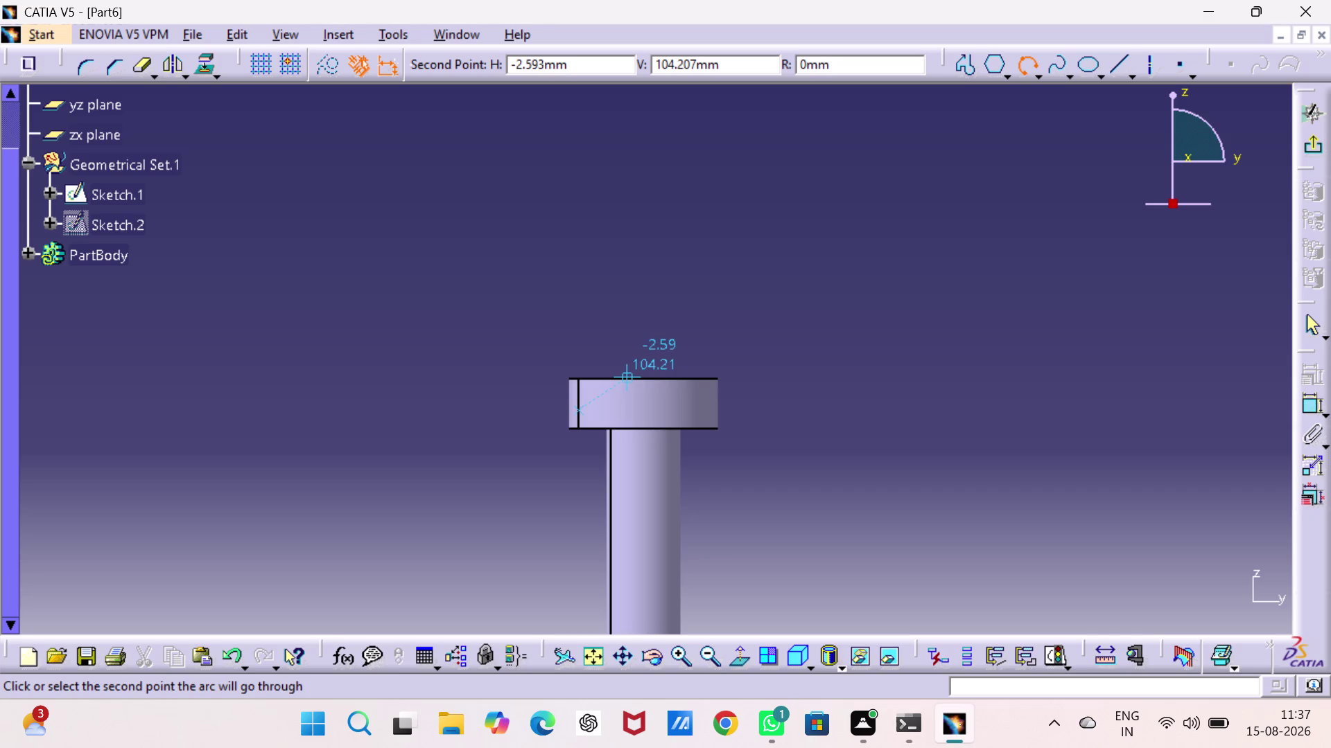
click(641, 380)
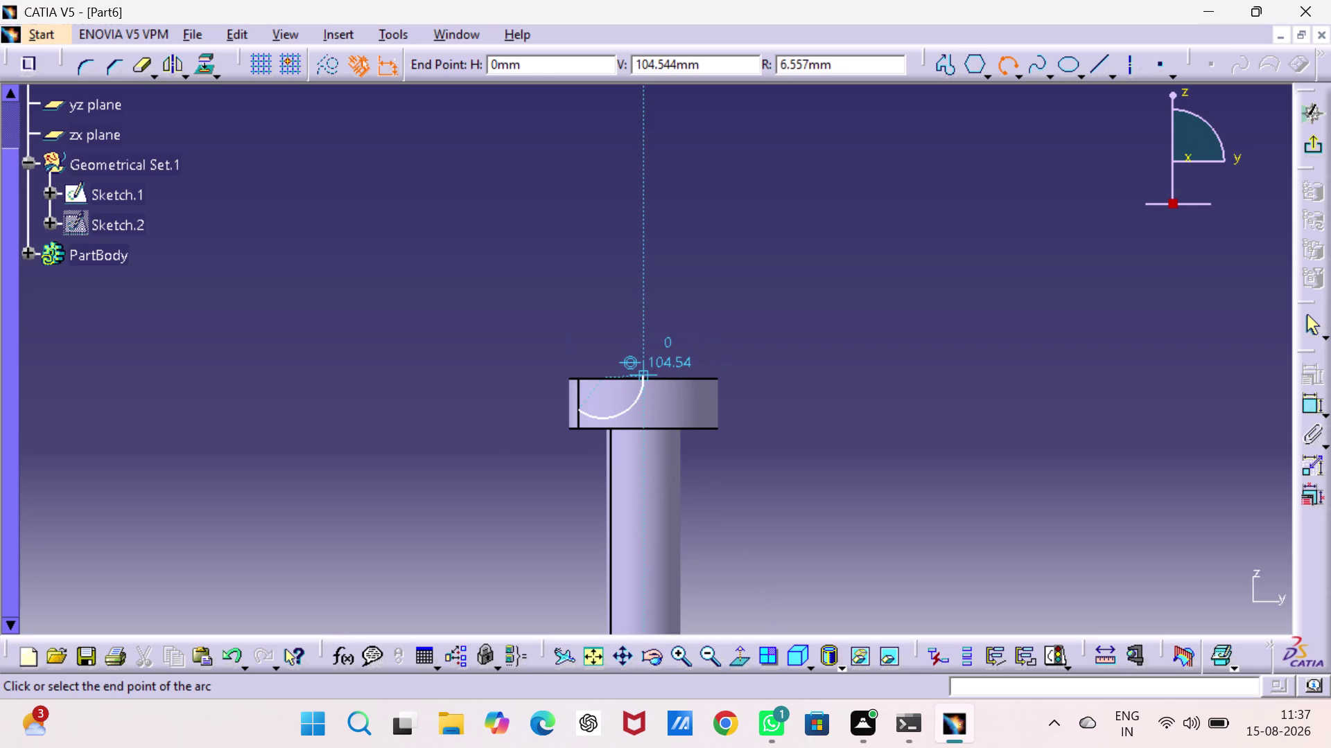
key(Escape)
key(Escape)
key(Escape)
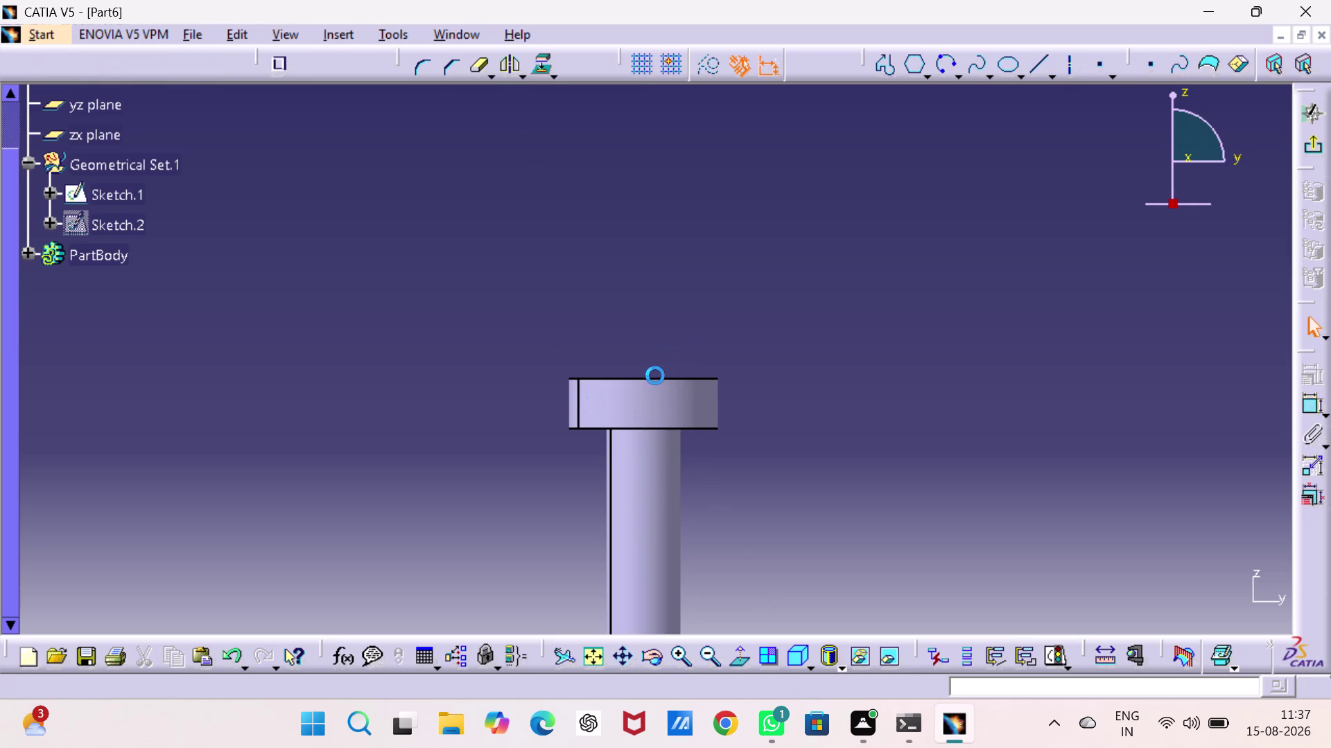
click(938, 59)
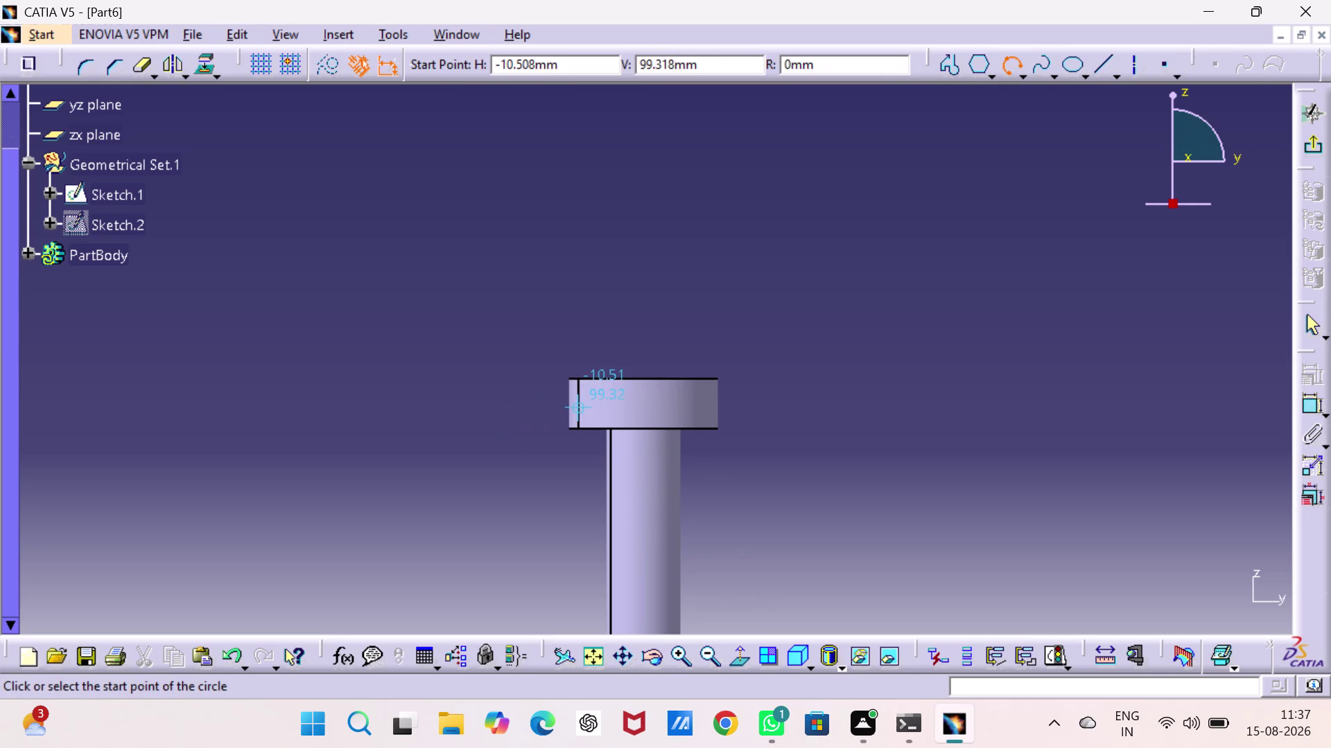
click(578, 409)
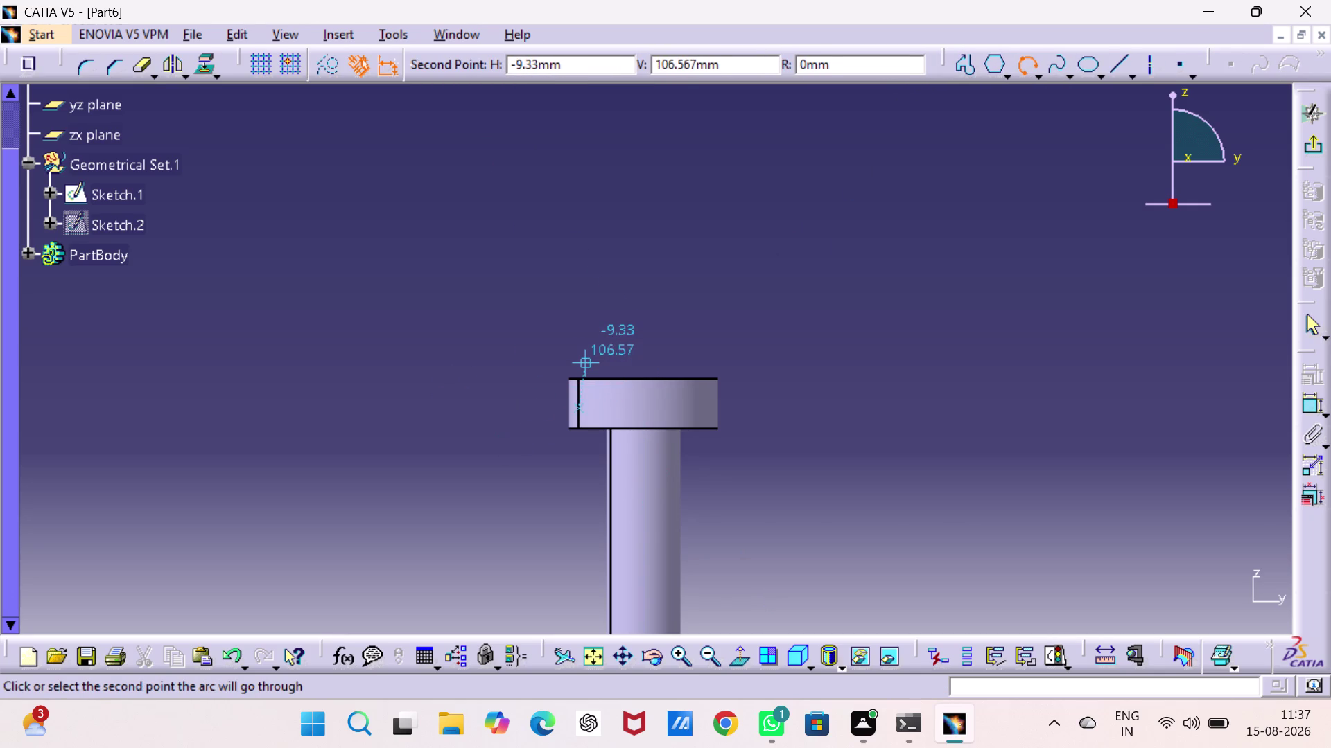
click(584, 362)
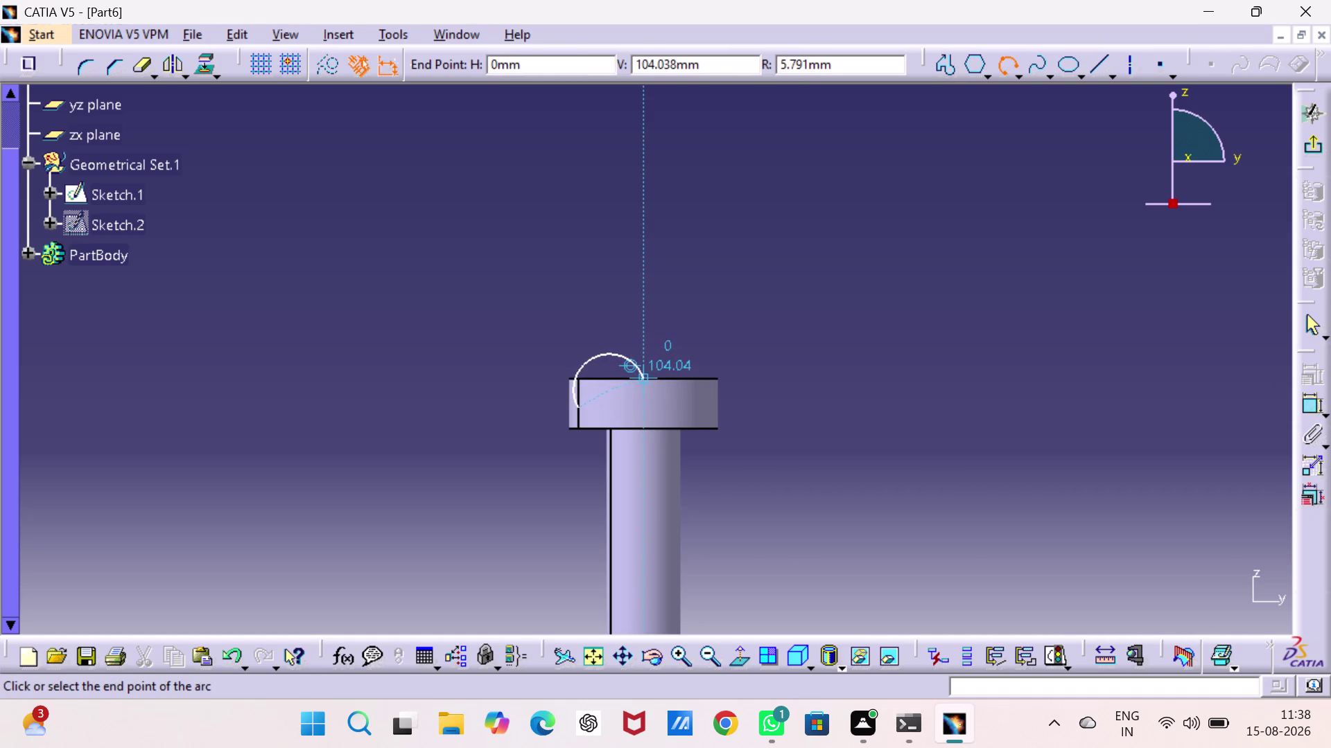
click(640, 377)
click(1005, 373)
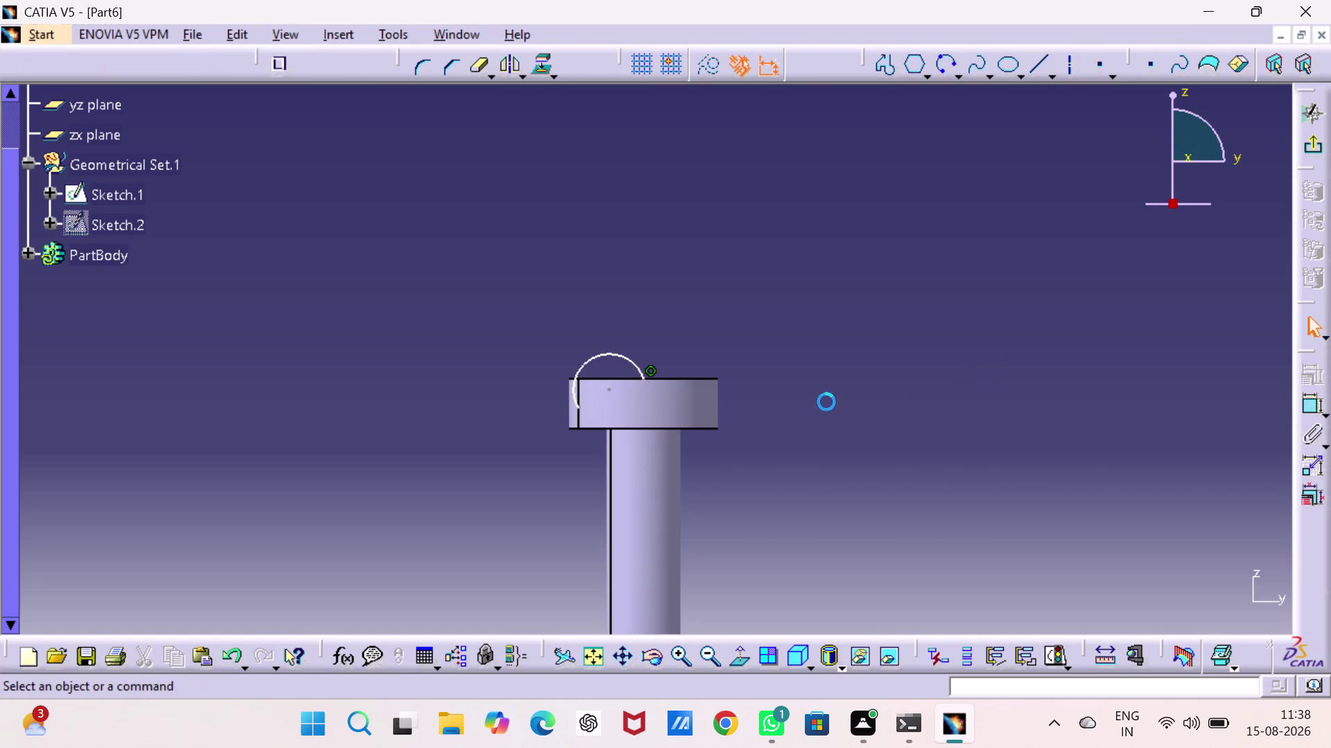
drag(604, 354, 603, 357)
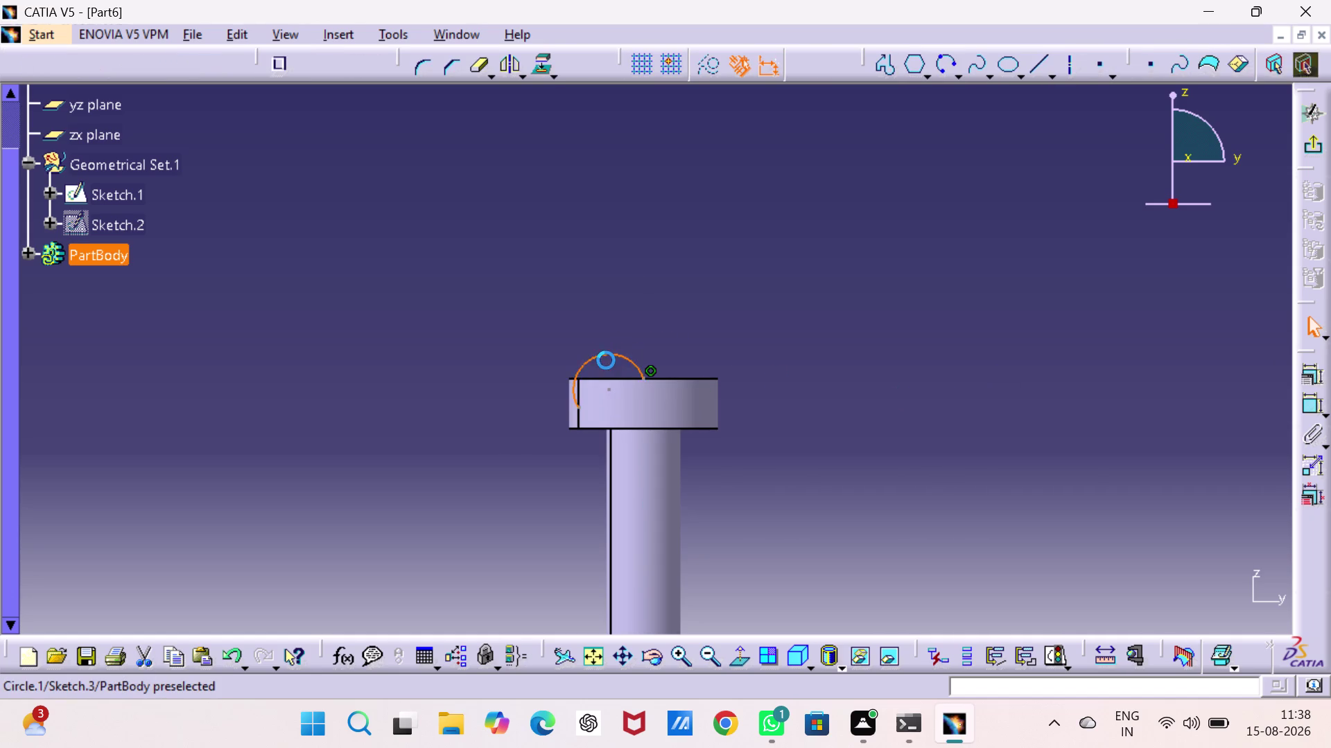
drag(604, 357, 622, 368)
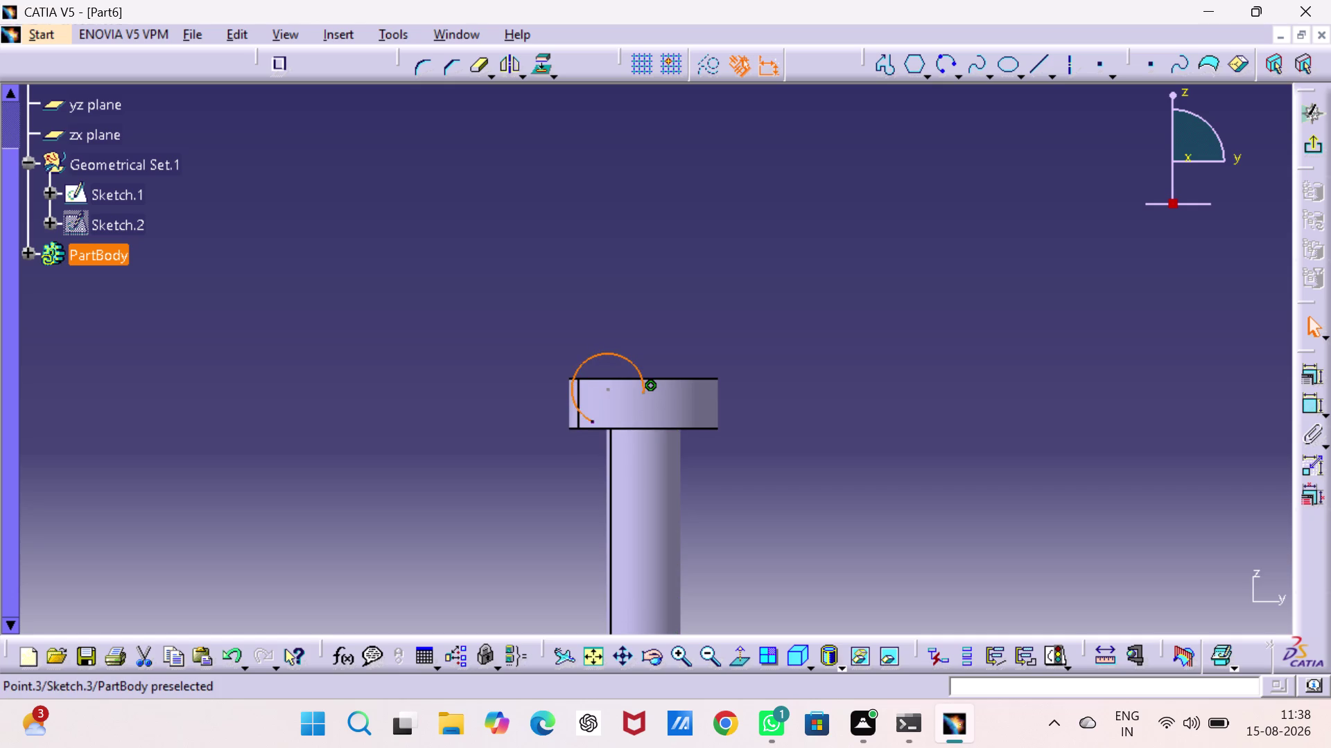
drag(592, 420, 458, 493)
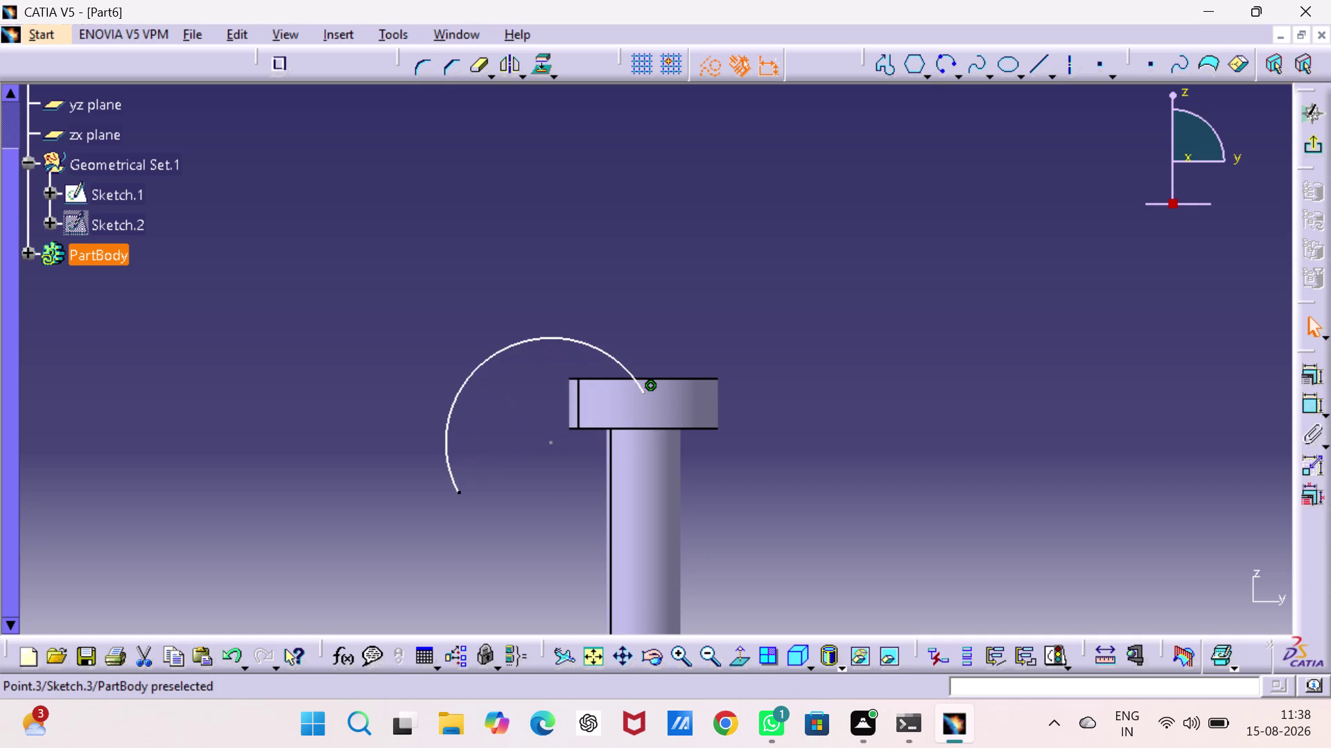
drag(458, 493, 460, 493)
drag(641, 392, 672, 360)
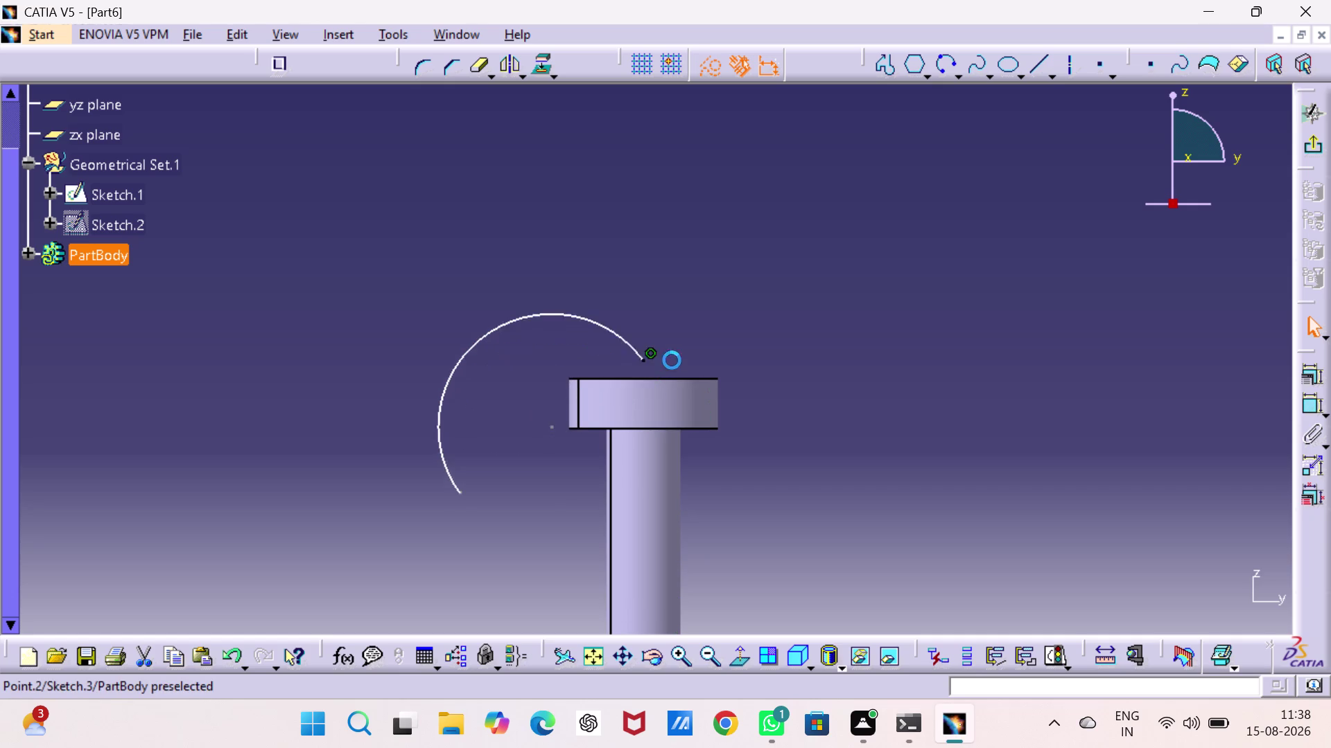
drag(672, 359, 723, 275)
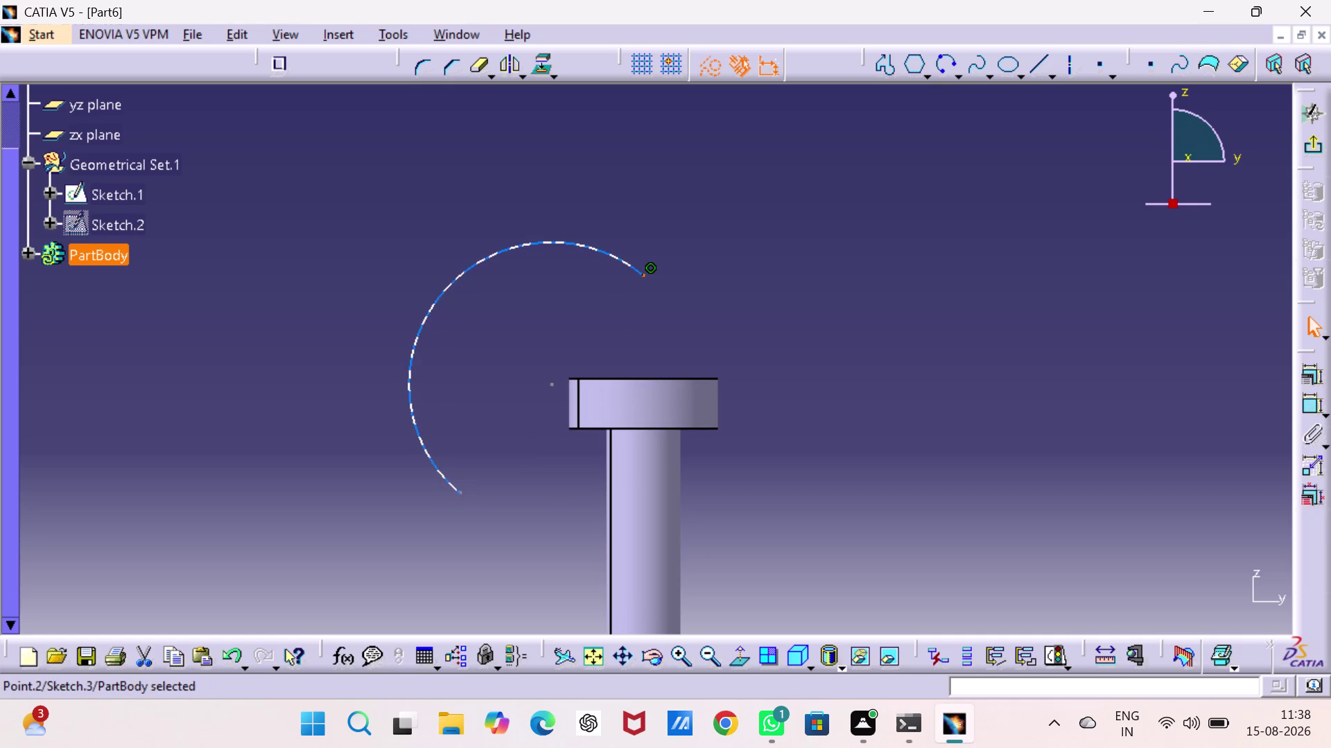
drag(456, 278, 570, 350)
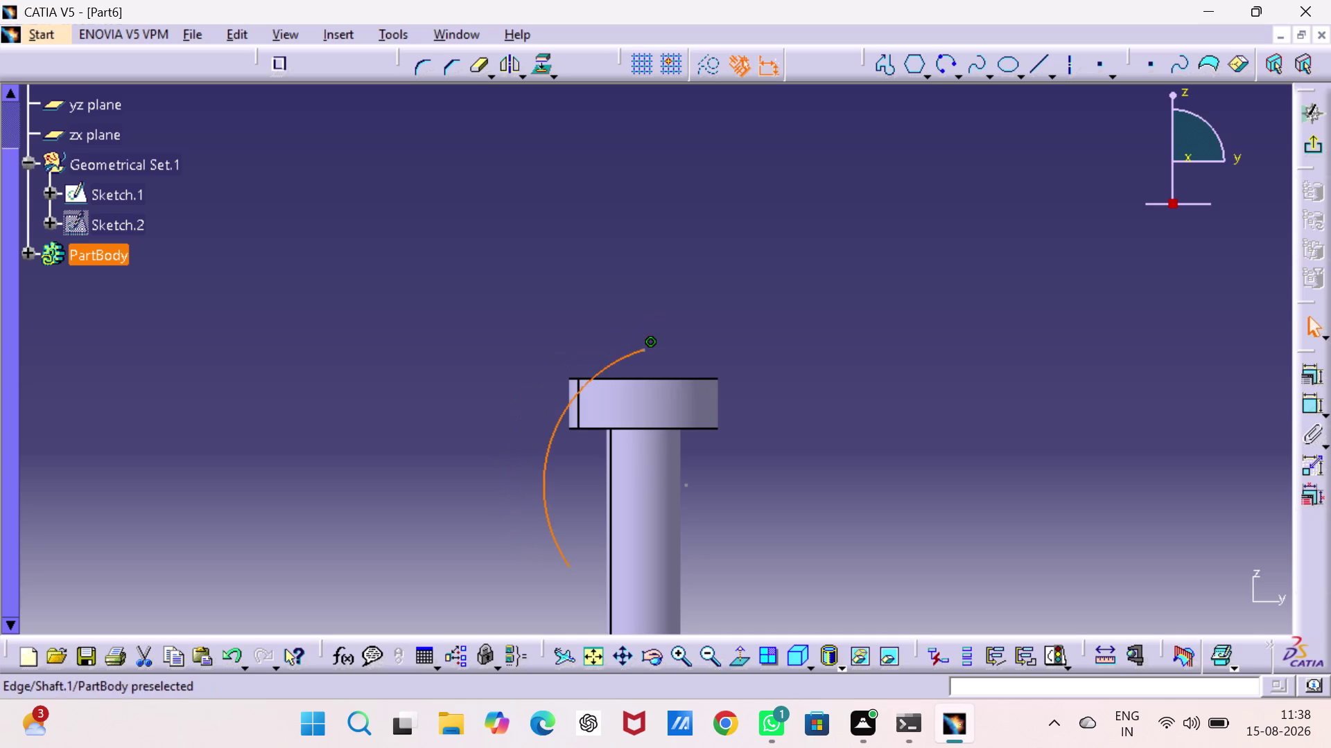
drag(550, 520, 561, 408)
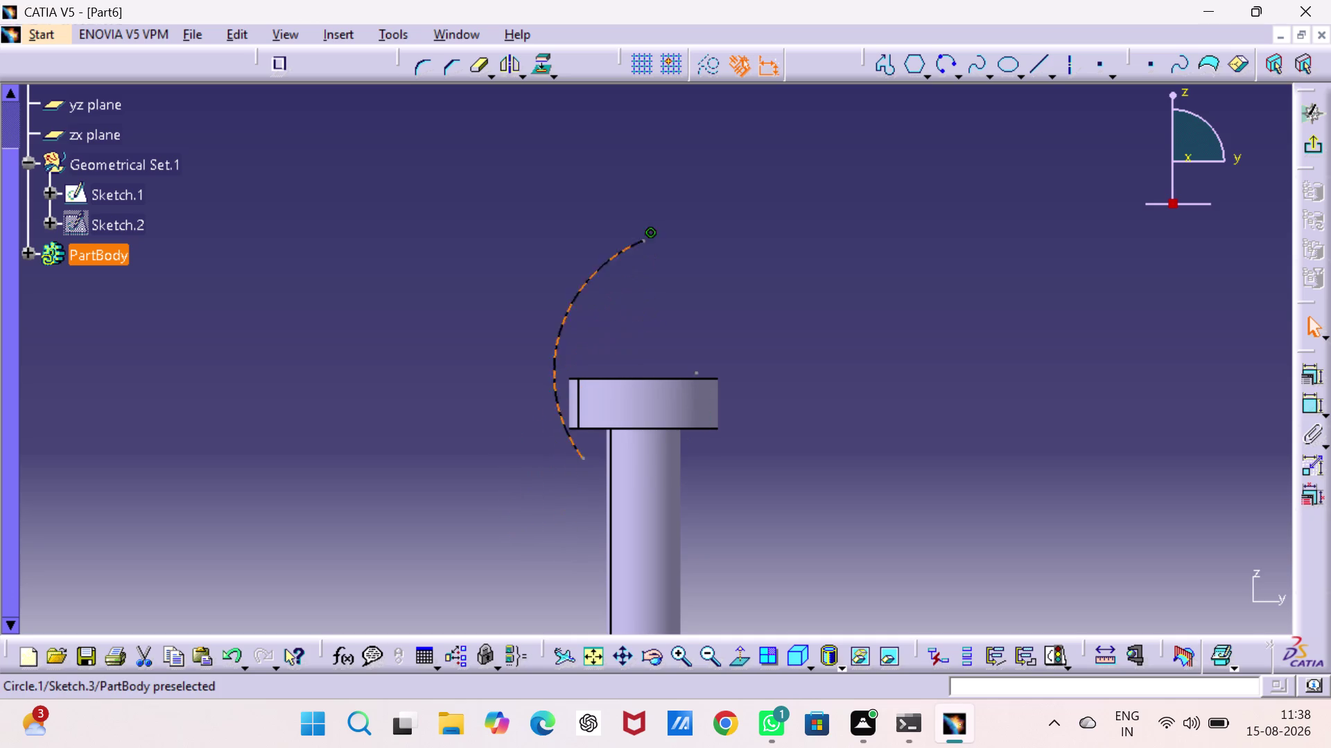
drag(561, 409, 496, 355)
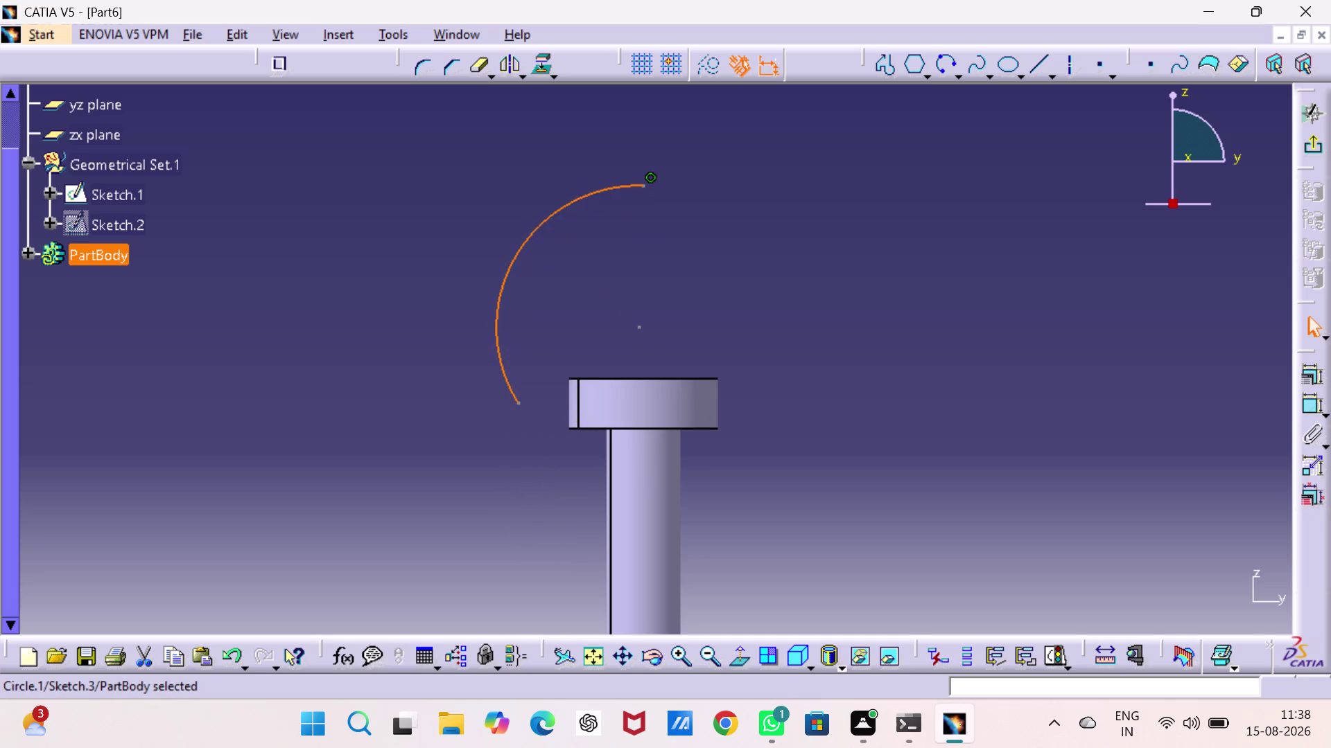
drag(626, 186, 700, 236)
drag(700, 237, 657, 283)
click(734, 290)
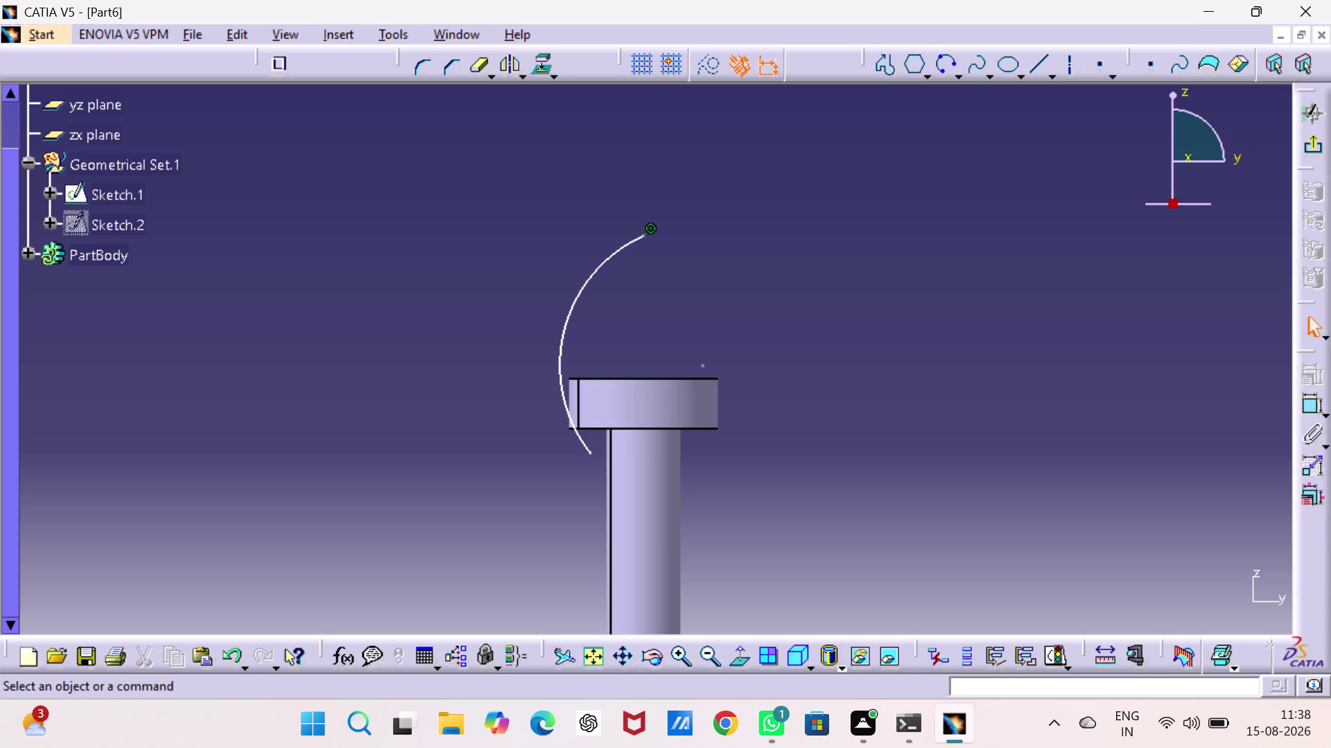
key(ctrl+z)
key(ctrl+z)
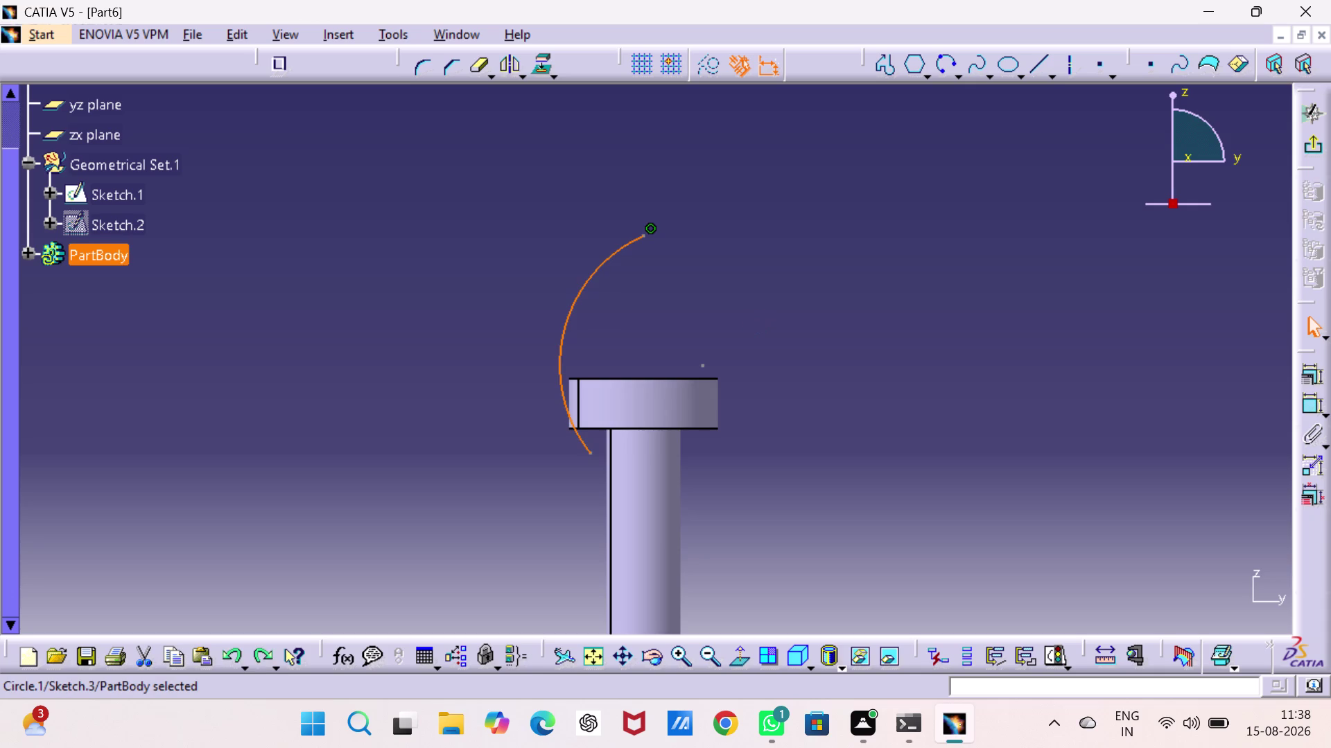
key(ctrl+z)
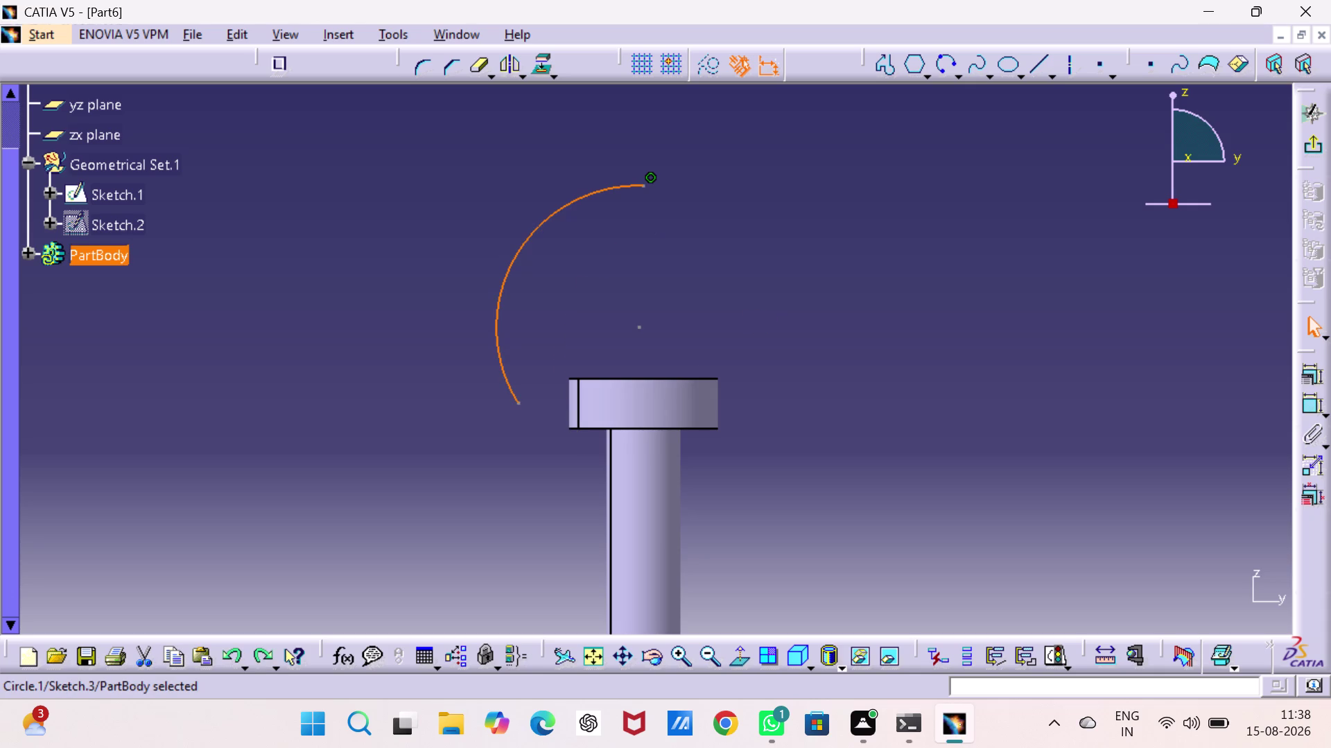
key(Delete)
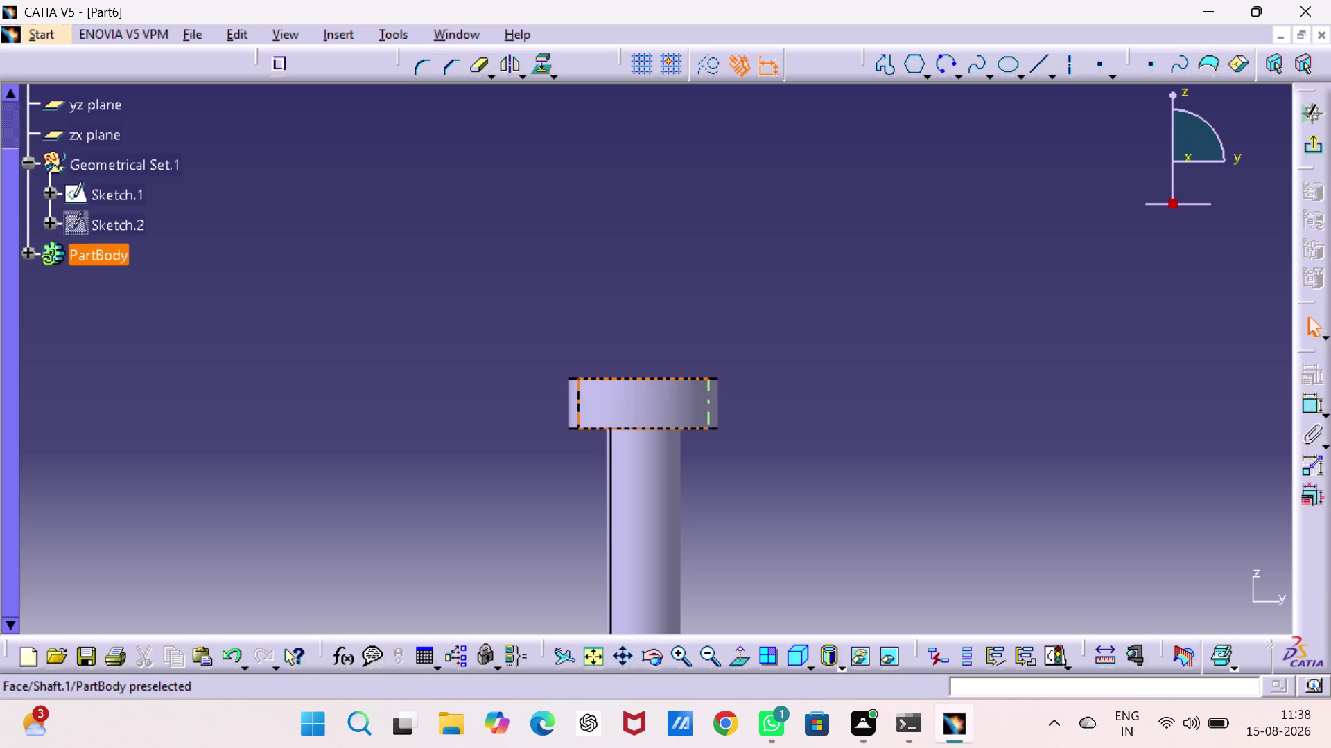
click(578, 409)
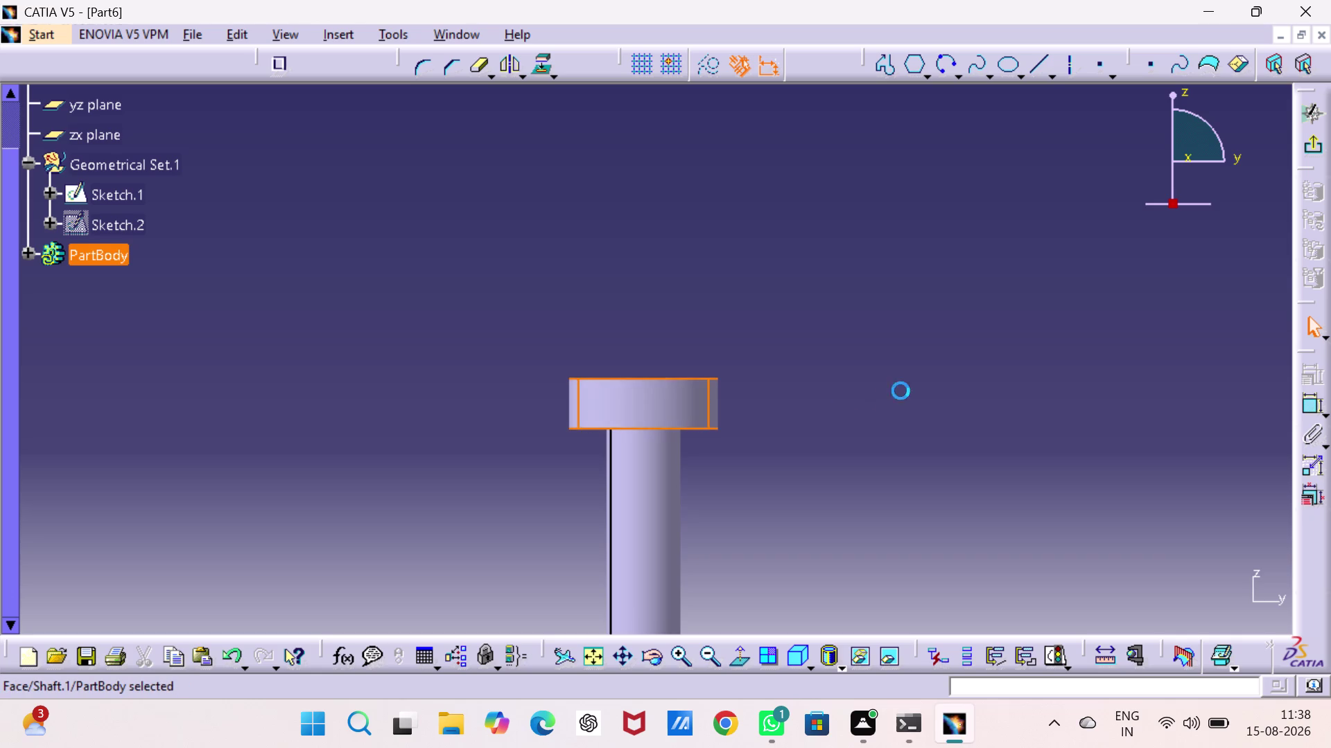
click(940, 389)
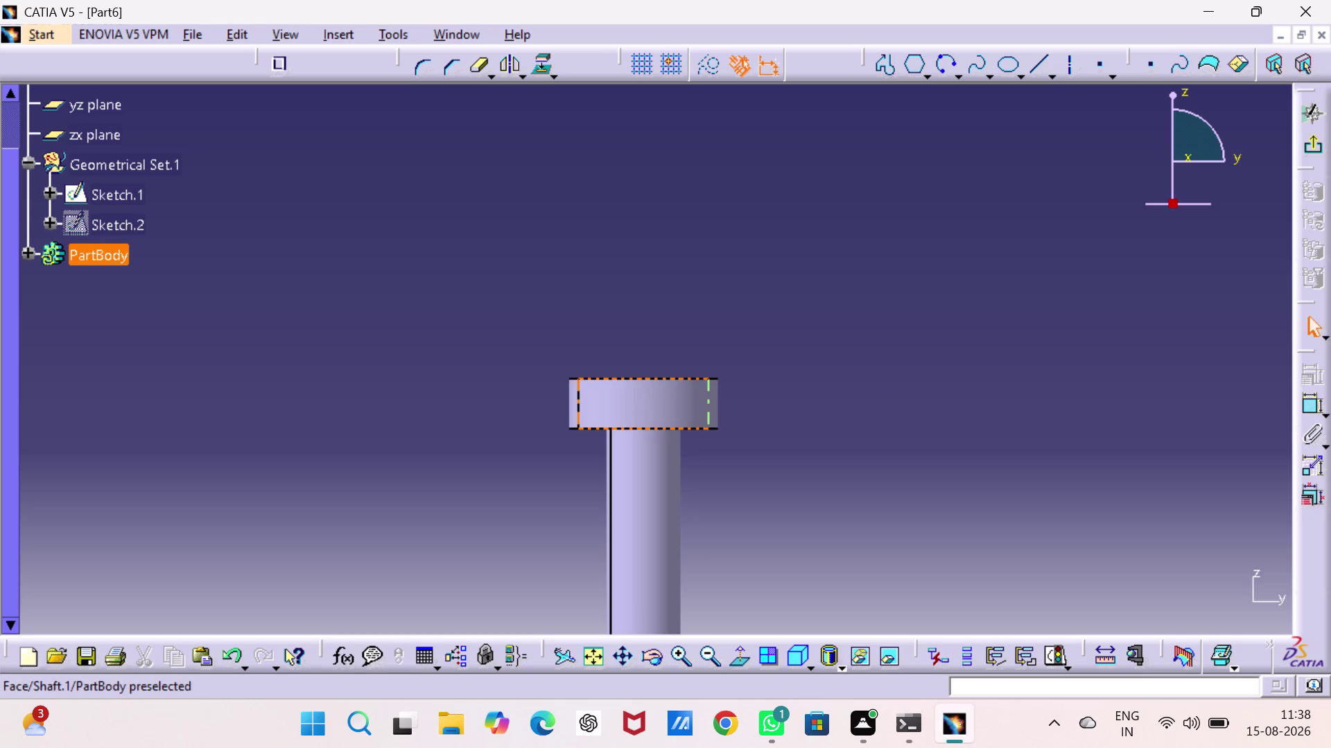
click(1184, 384)
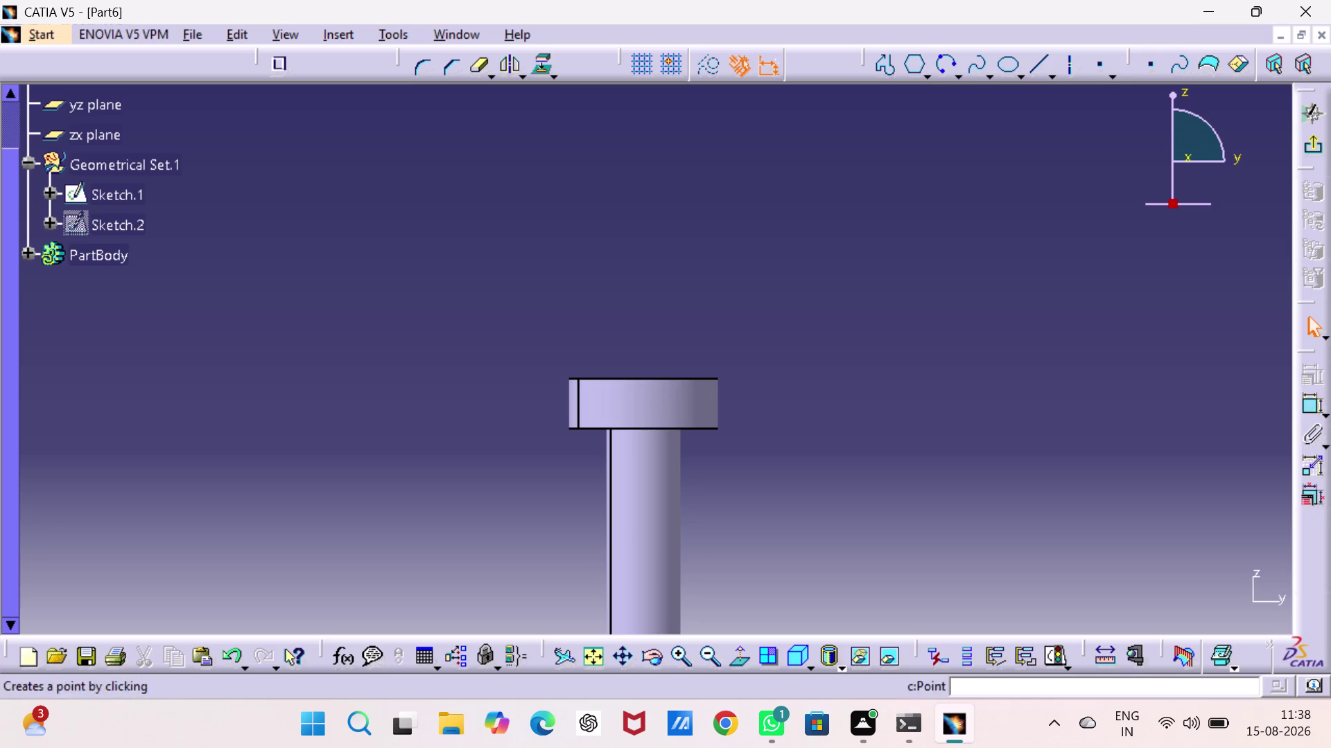
Exit the Sketcher and view the bolt in isometric view.
click(1310, 142)
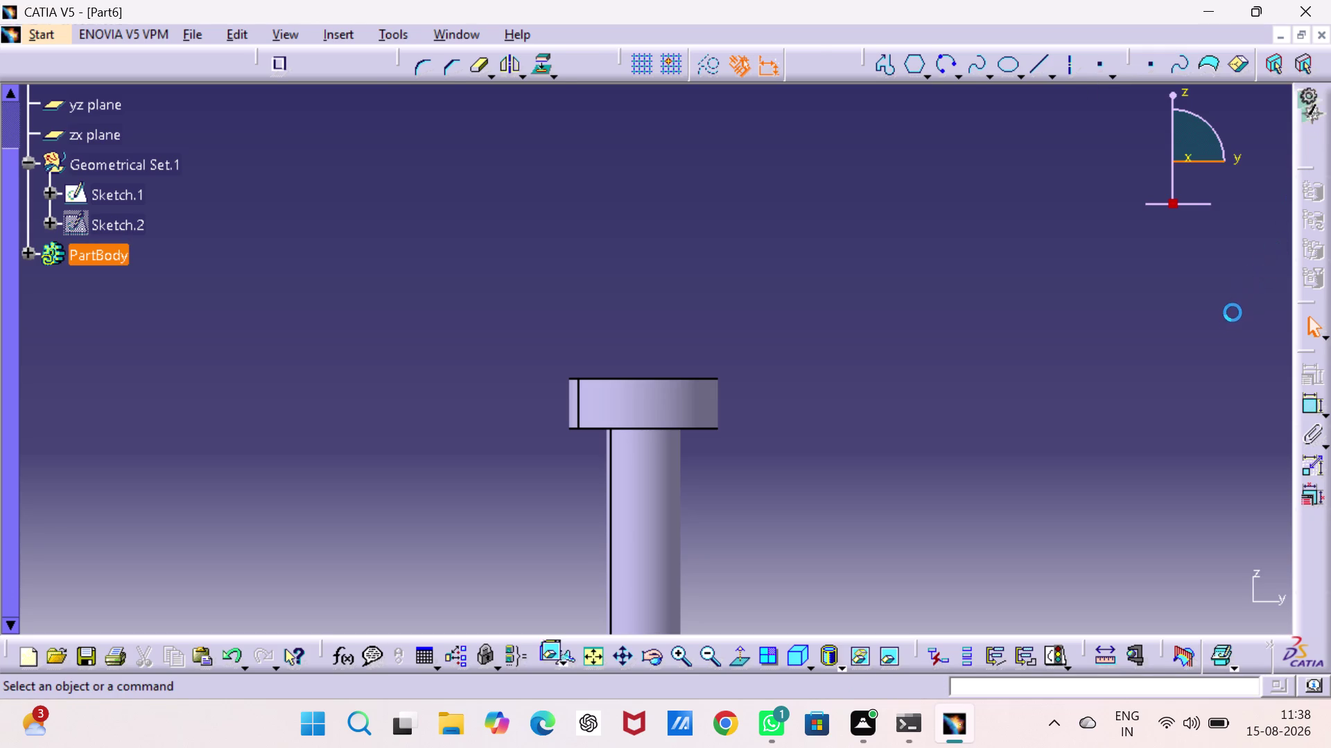
click(1081, 353)
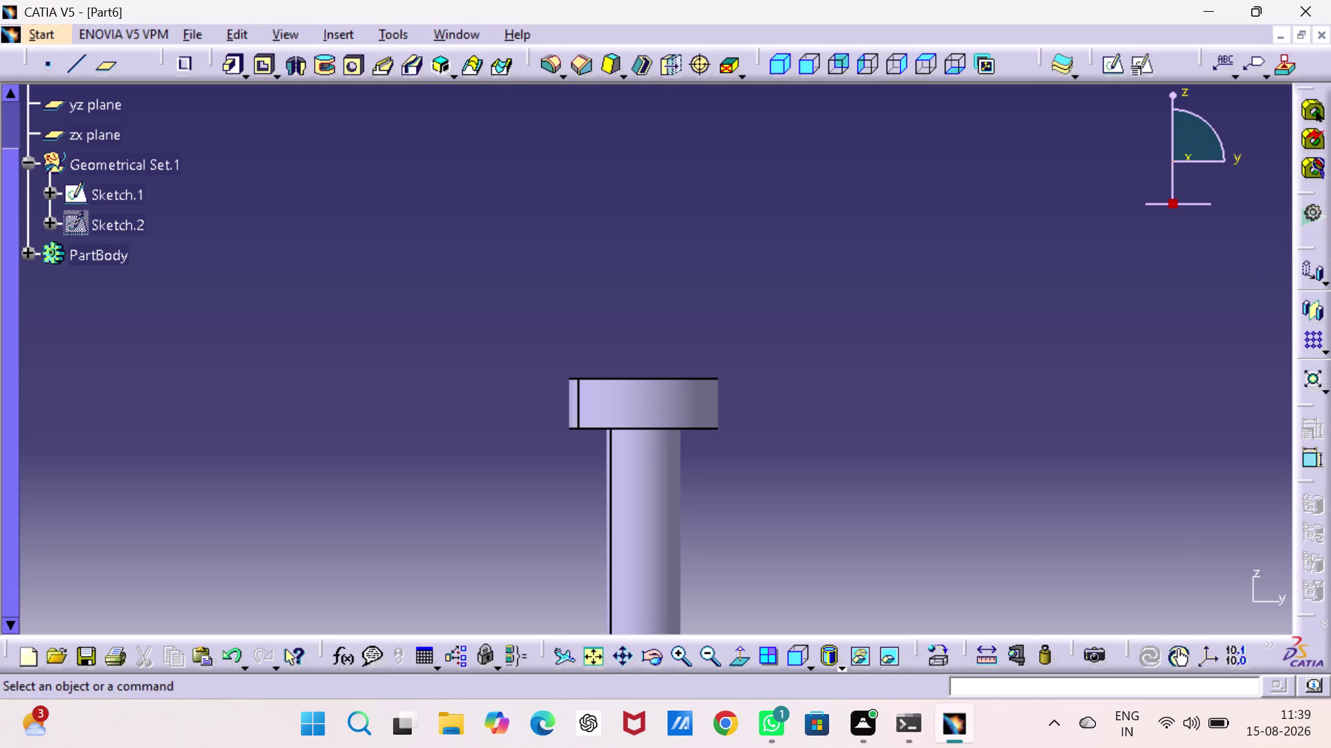
click(781, 61)
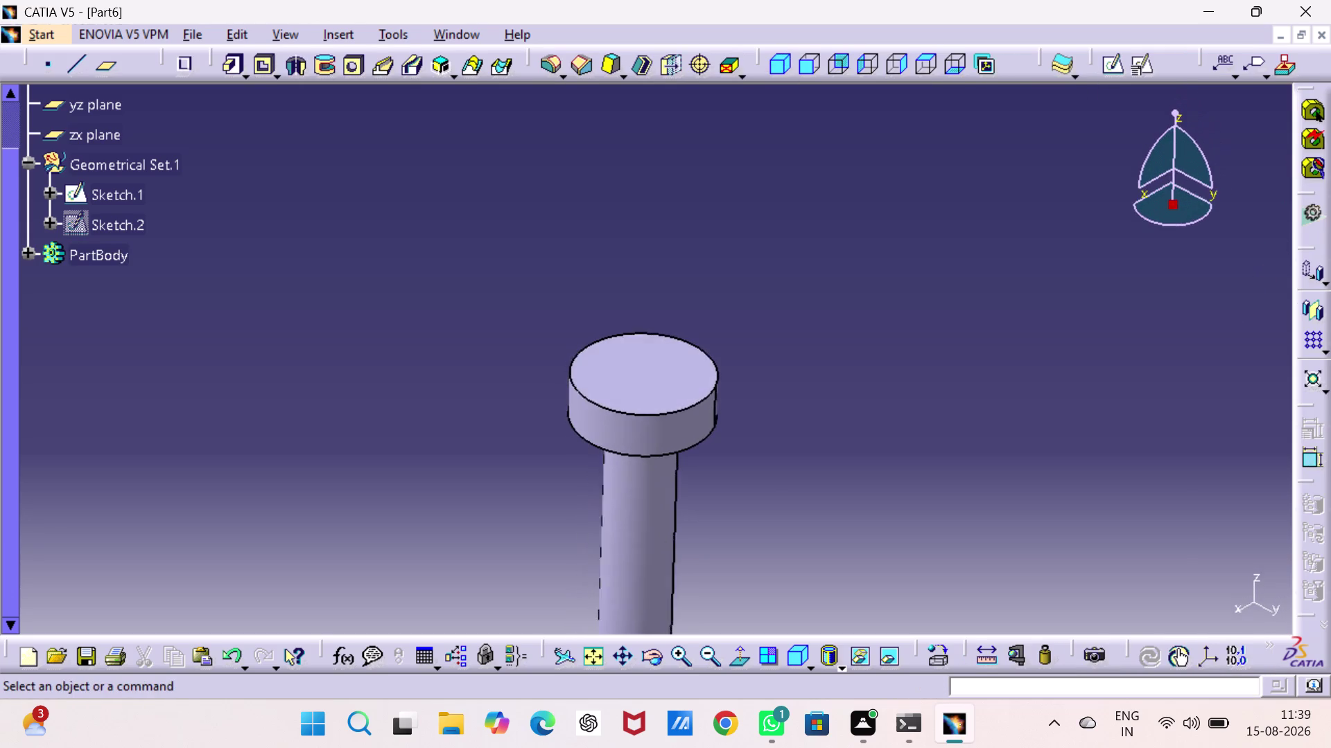
click(671, 362)
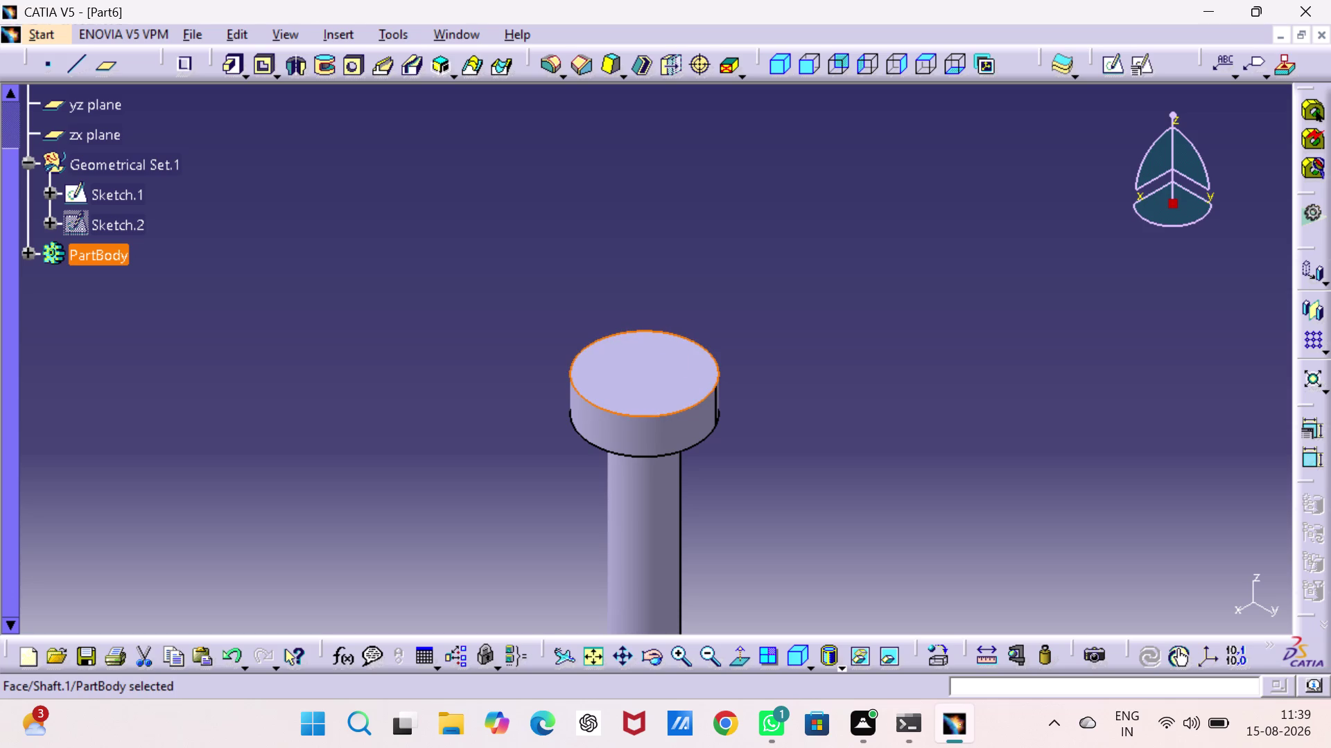
click(1005, 296)
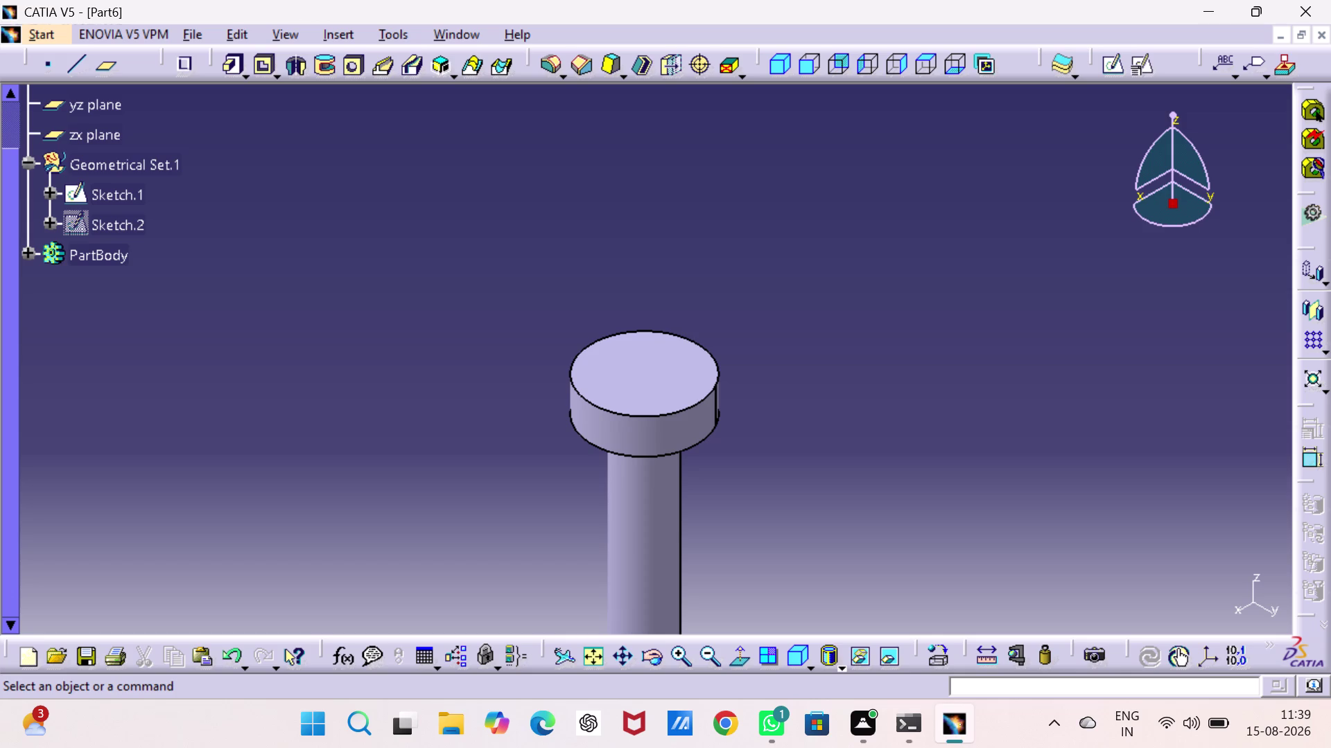
Pan to the shaft's bottom end and start a new sketch on the zx plane.
click(1051, 359)
click(1051, 399)
middle_drag(800, 321, 808, 145)
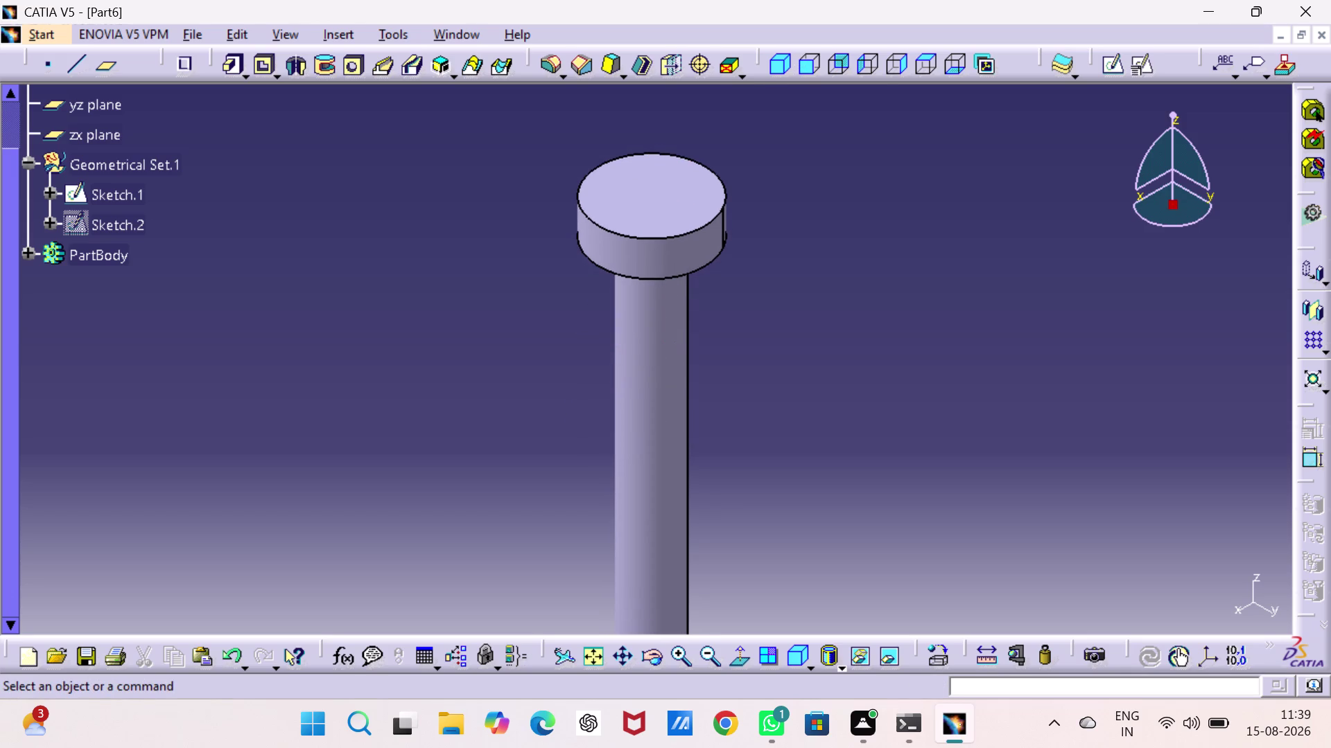
middle_drag(851, 382, 836, 210)
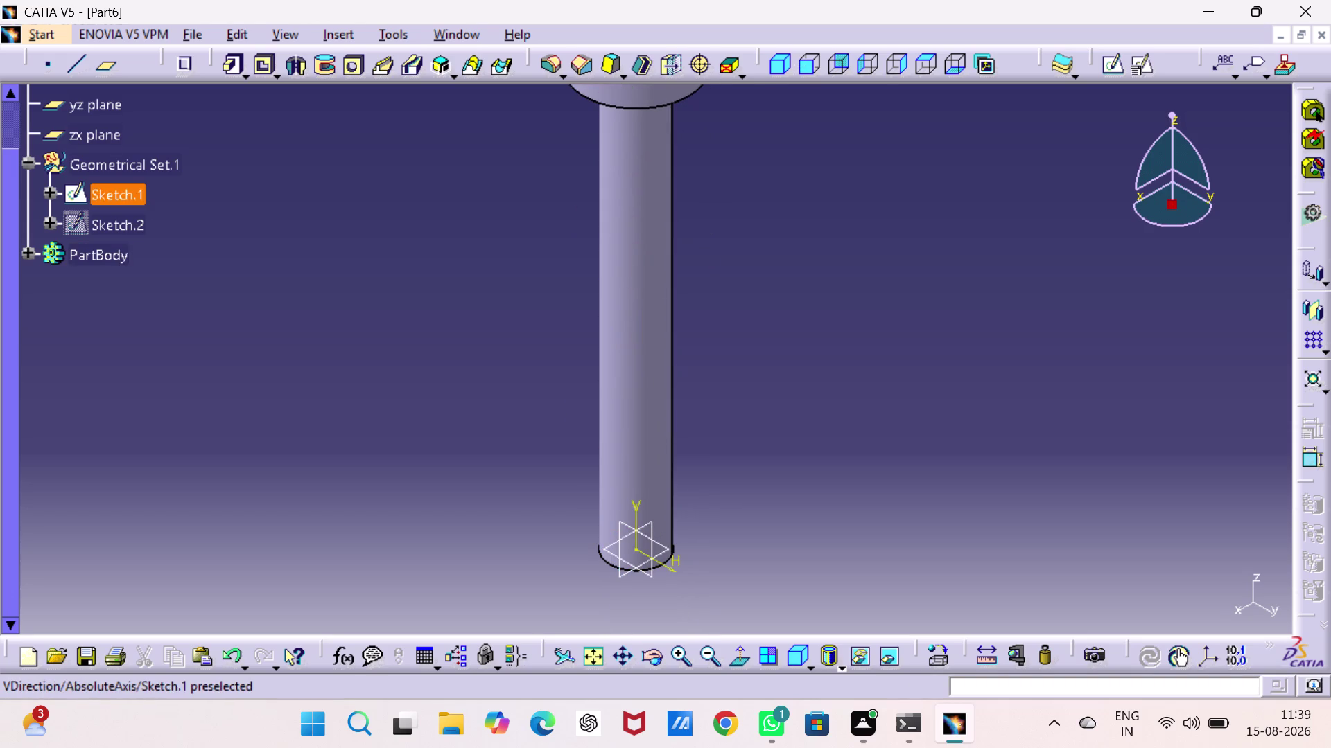
click(648, 524)
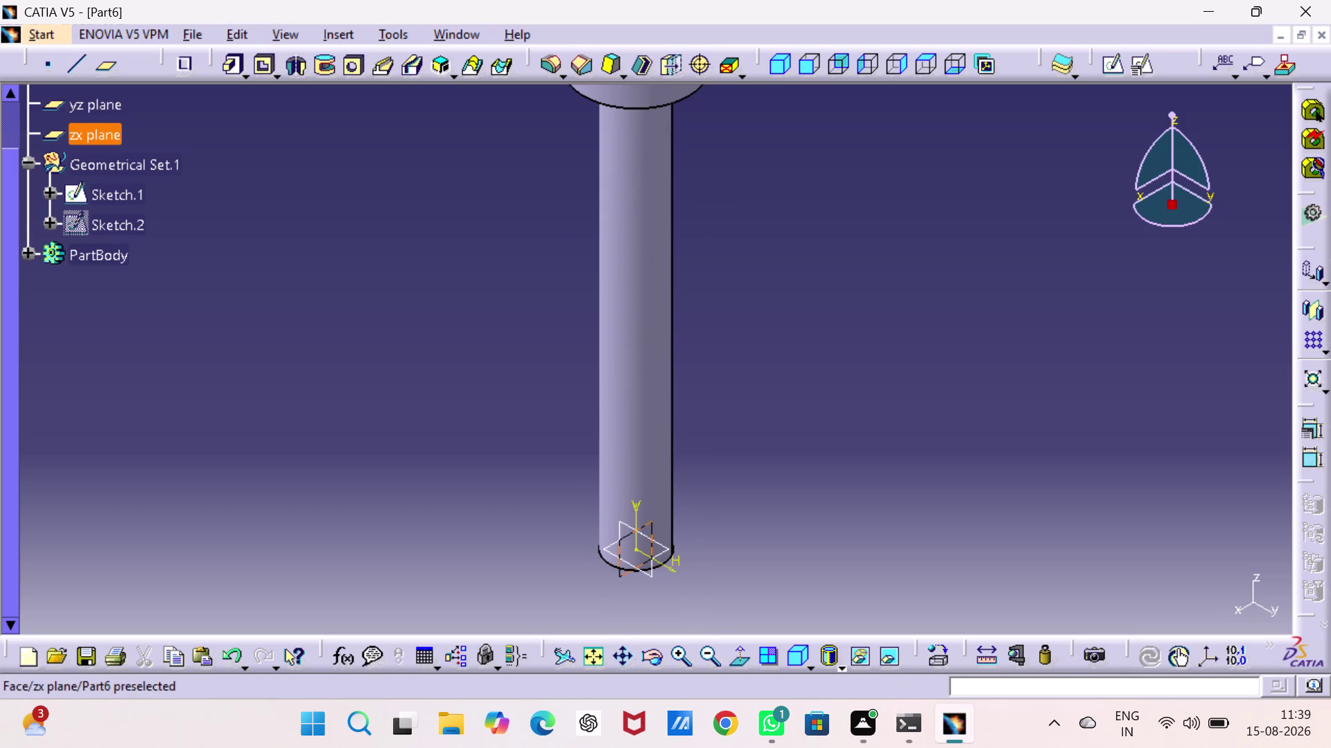
click(1109, 59)
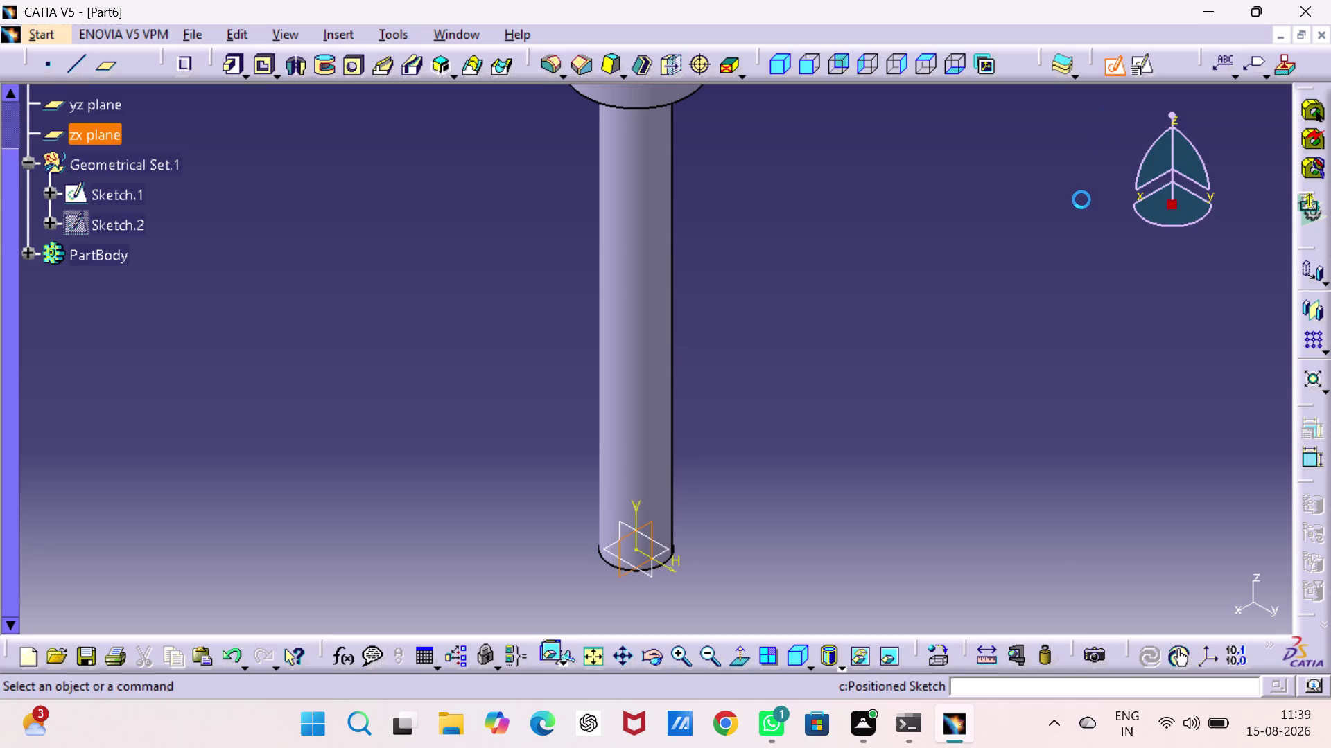
Center the bolt head in view and project its bottom edge into the sketch.
scroll(down, 3)
middle_drag(1023, 294, 1028, 508)
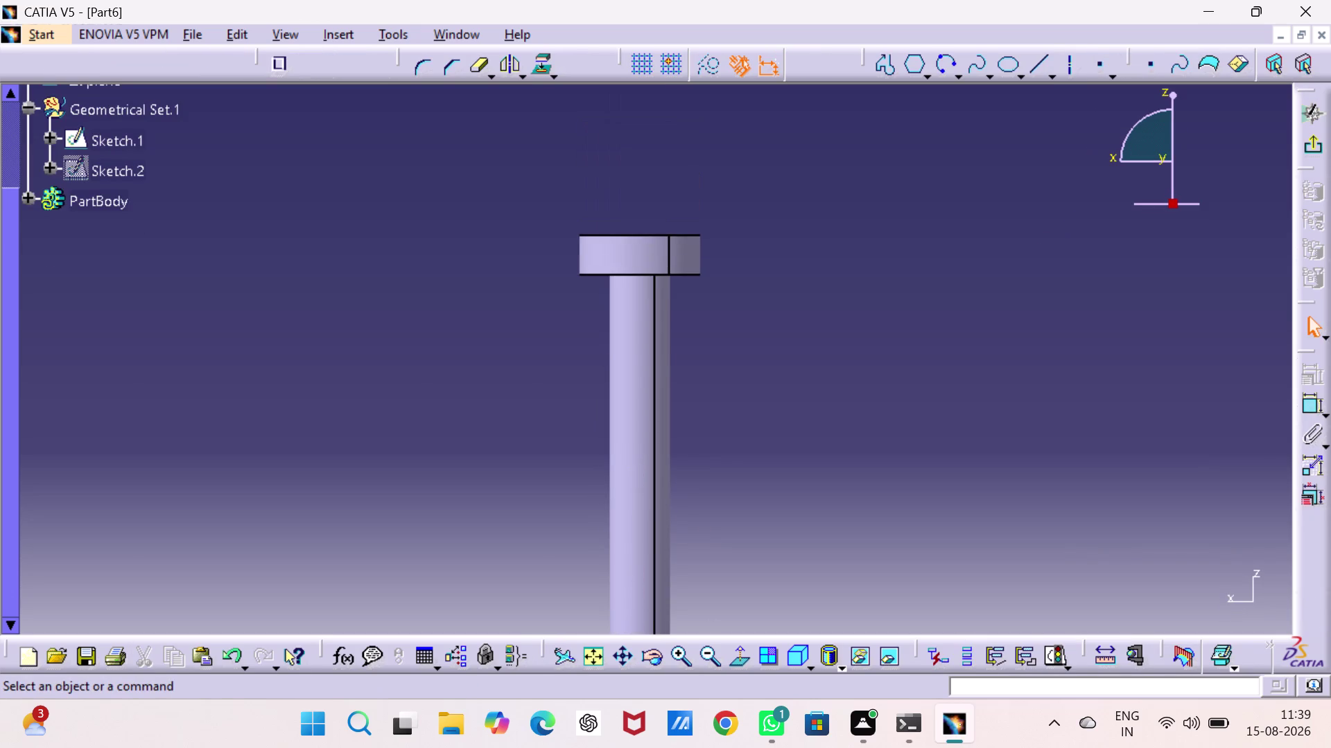
middle_drag(998, 382, 998, 459)
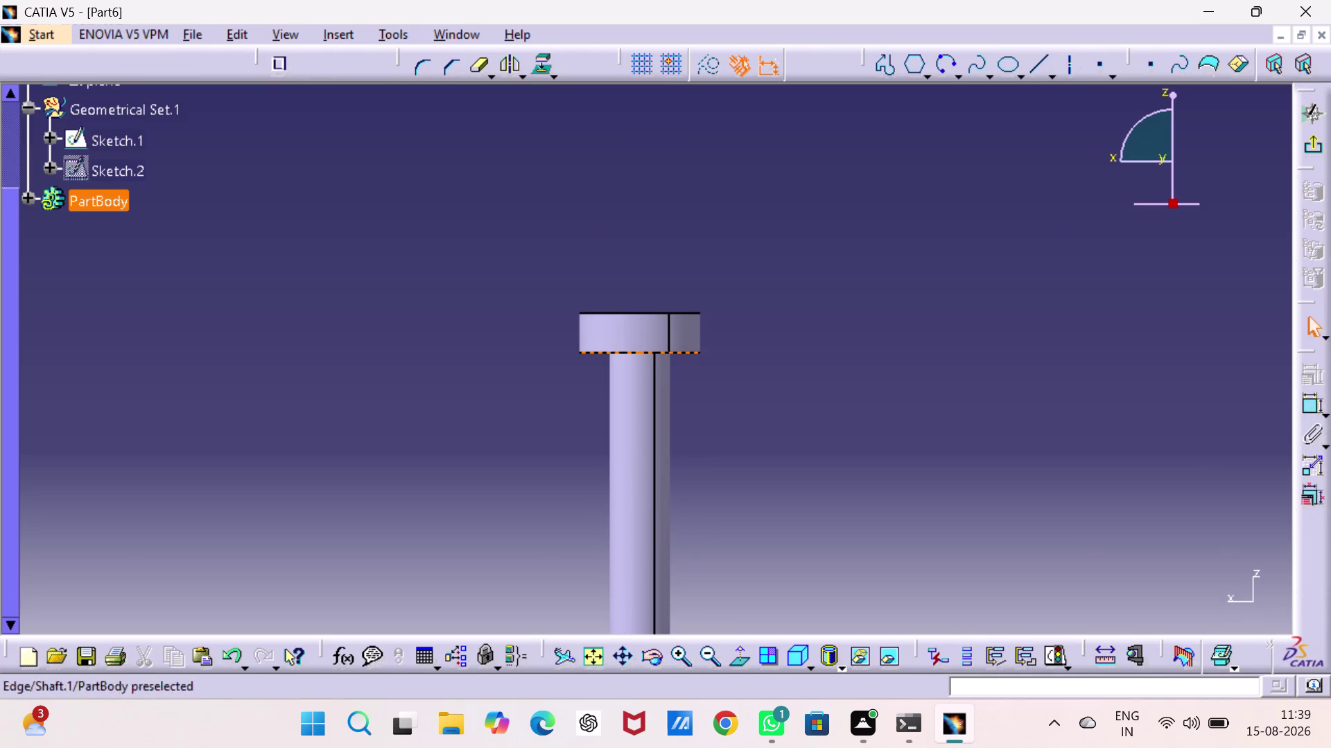
click(685, 313)
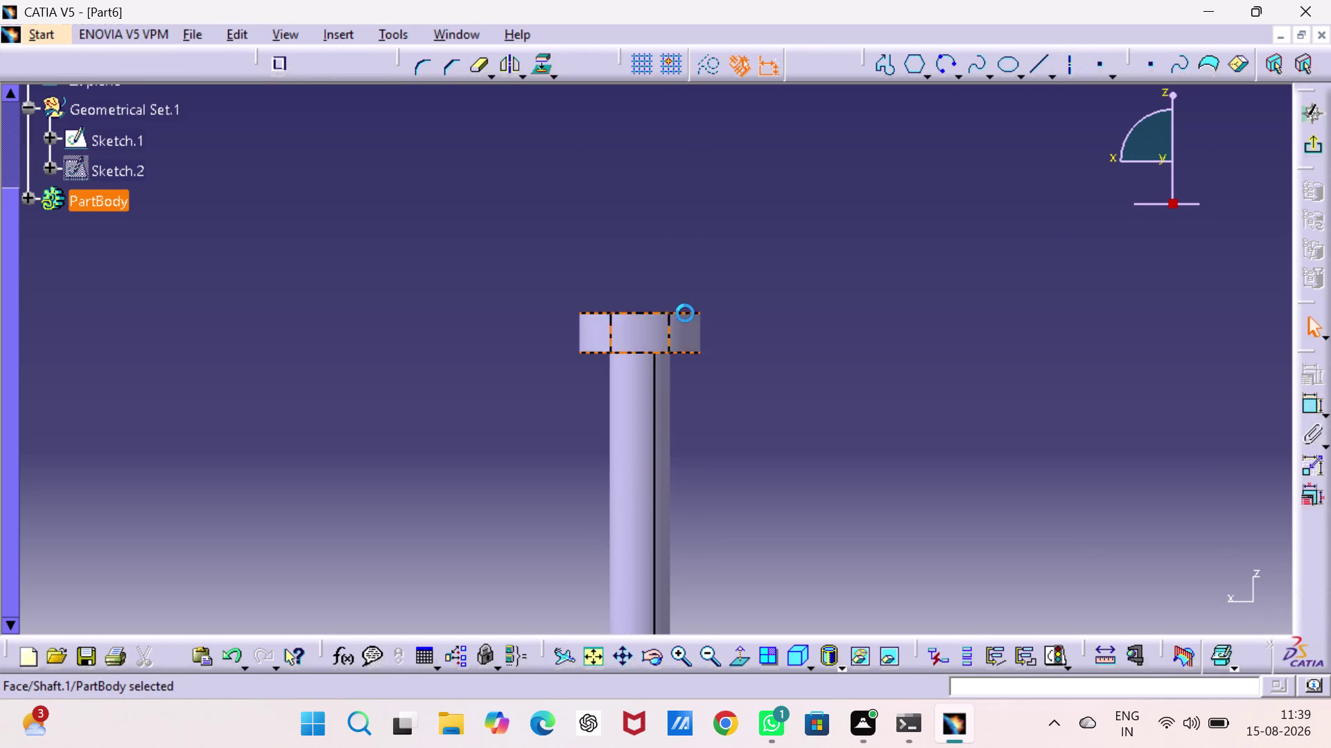
click(829, 367)
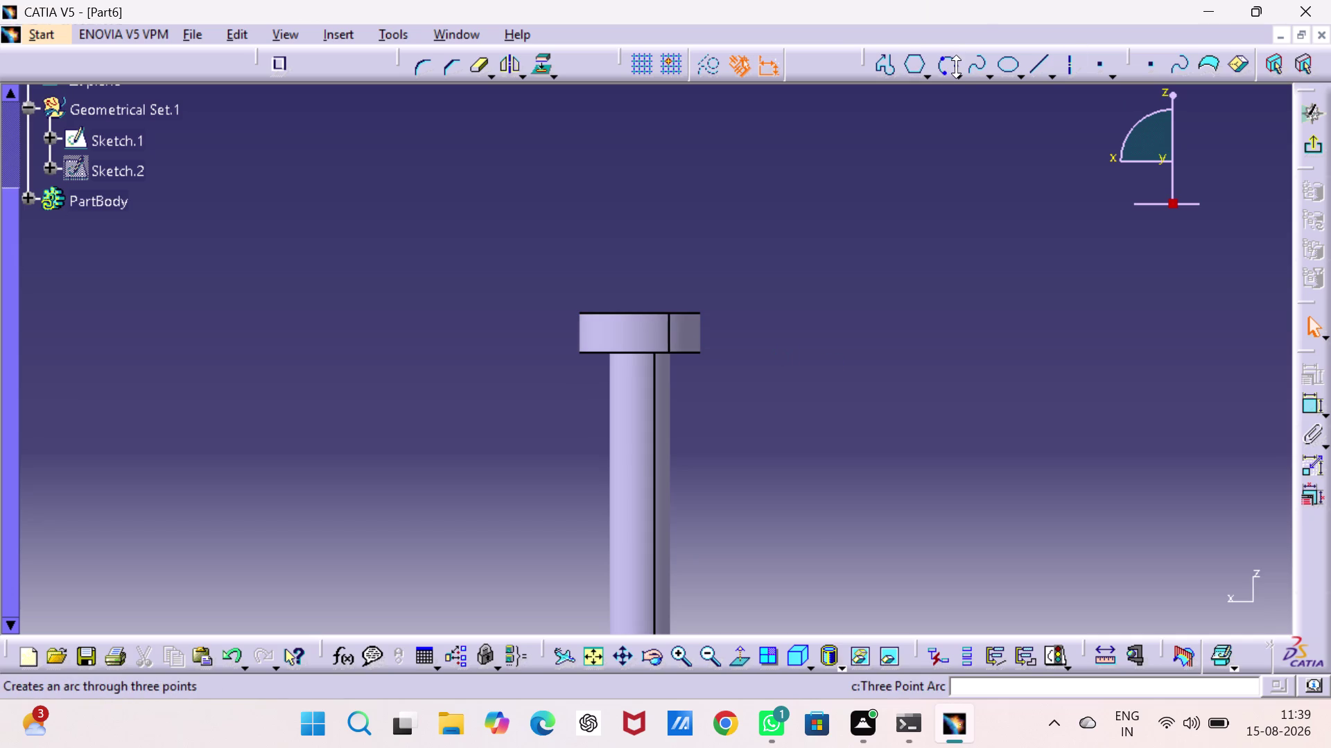
click(697, 357)
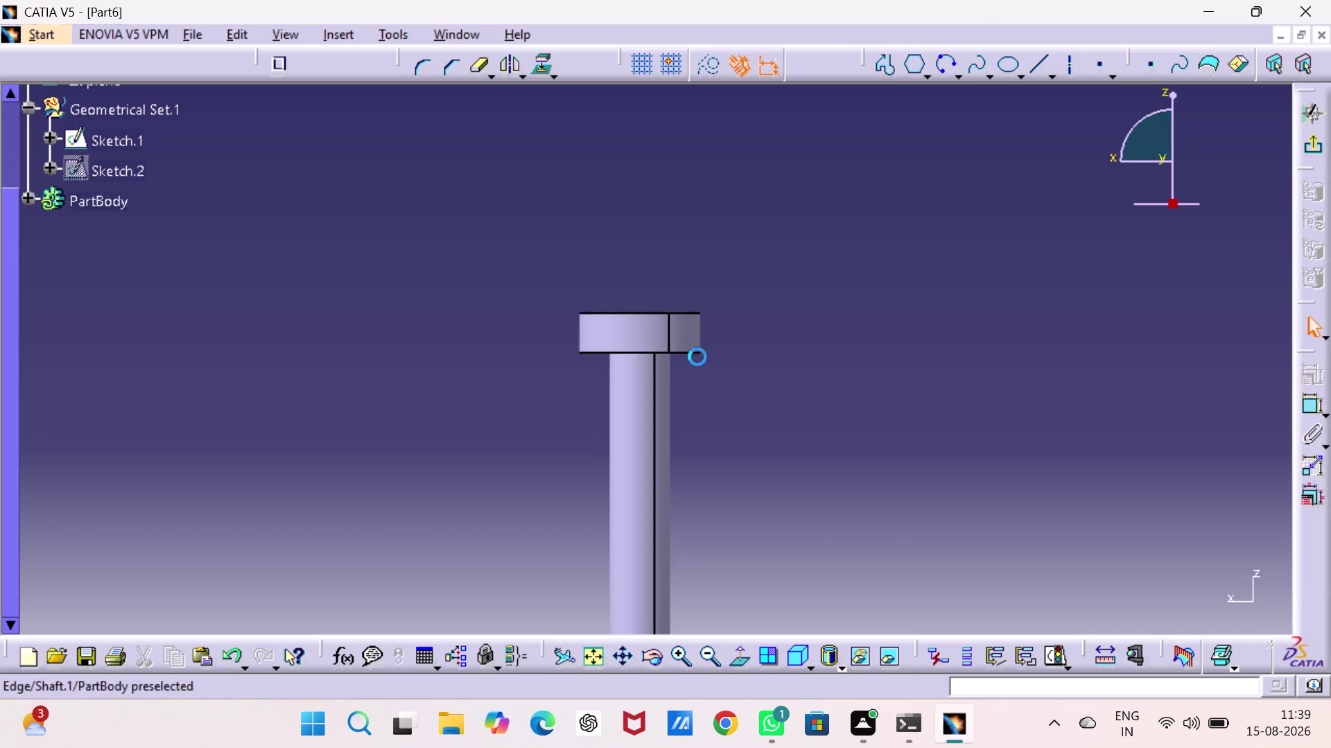
click(535, 66)
click(914, 213)
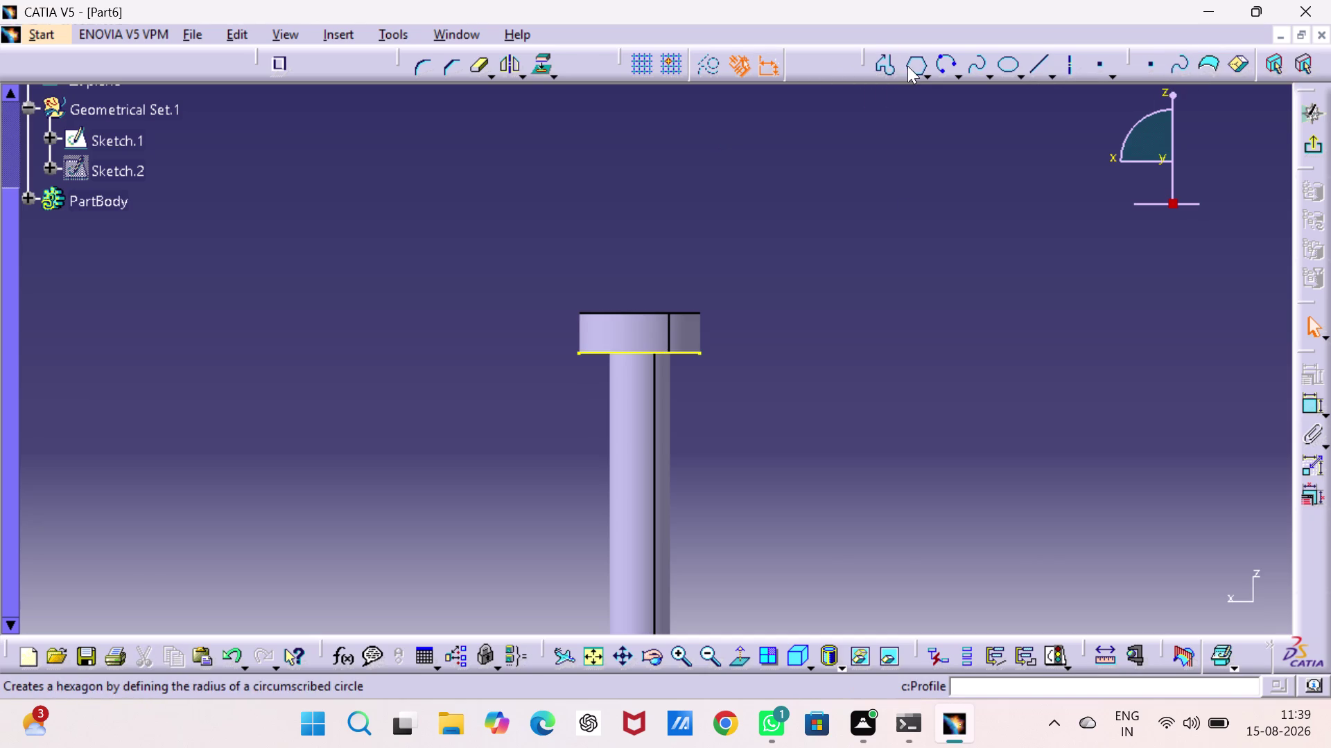
Draw a three-point arc from the head's right side over its top.
click(938, 63)
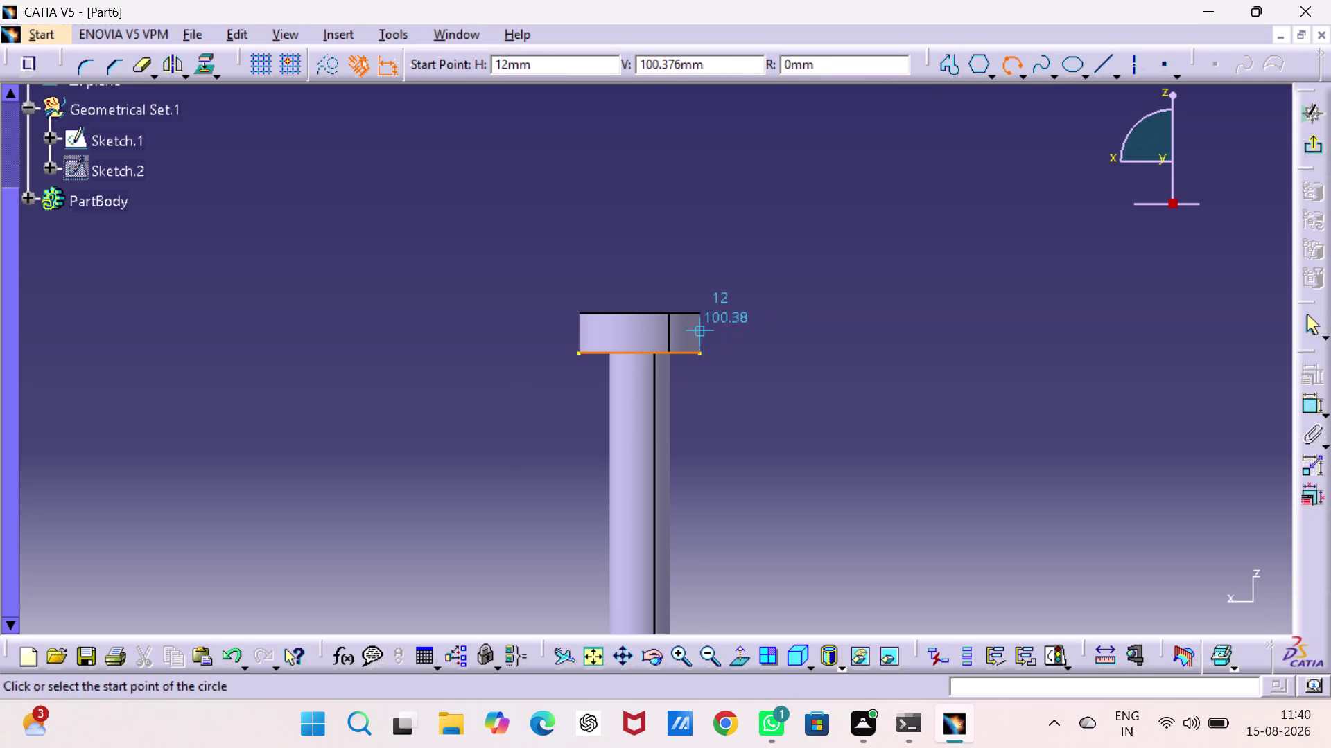
click(698, 333)
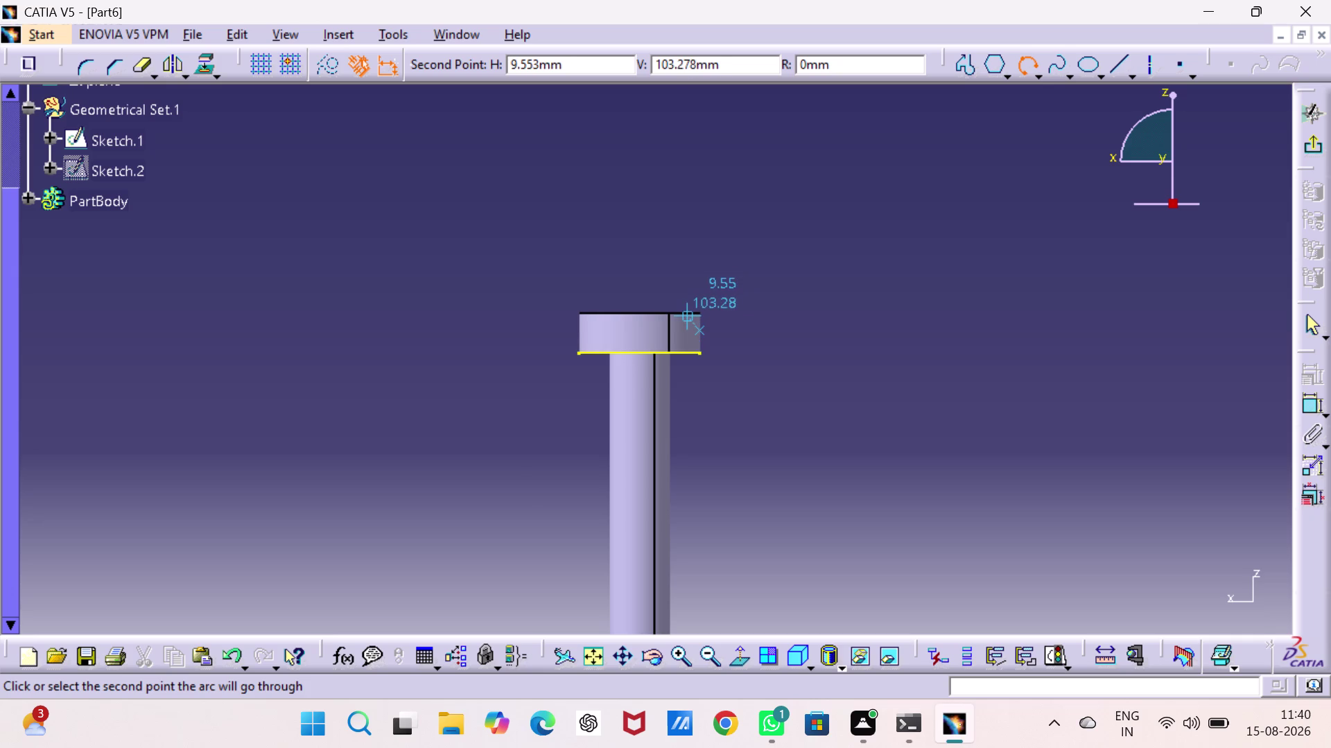
click(688, 314)
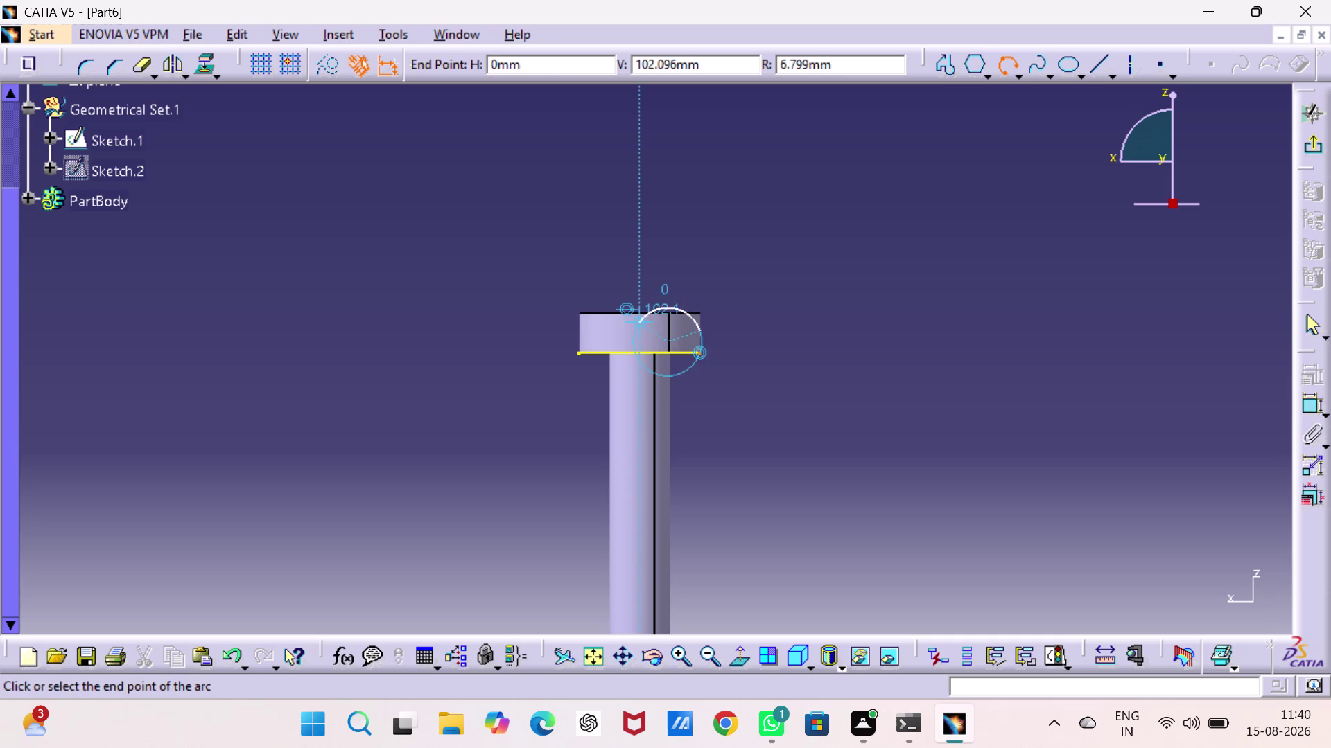
click(640, 310)
click(736, 270)
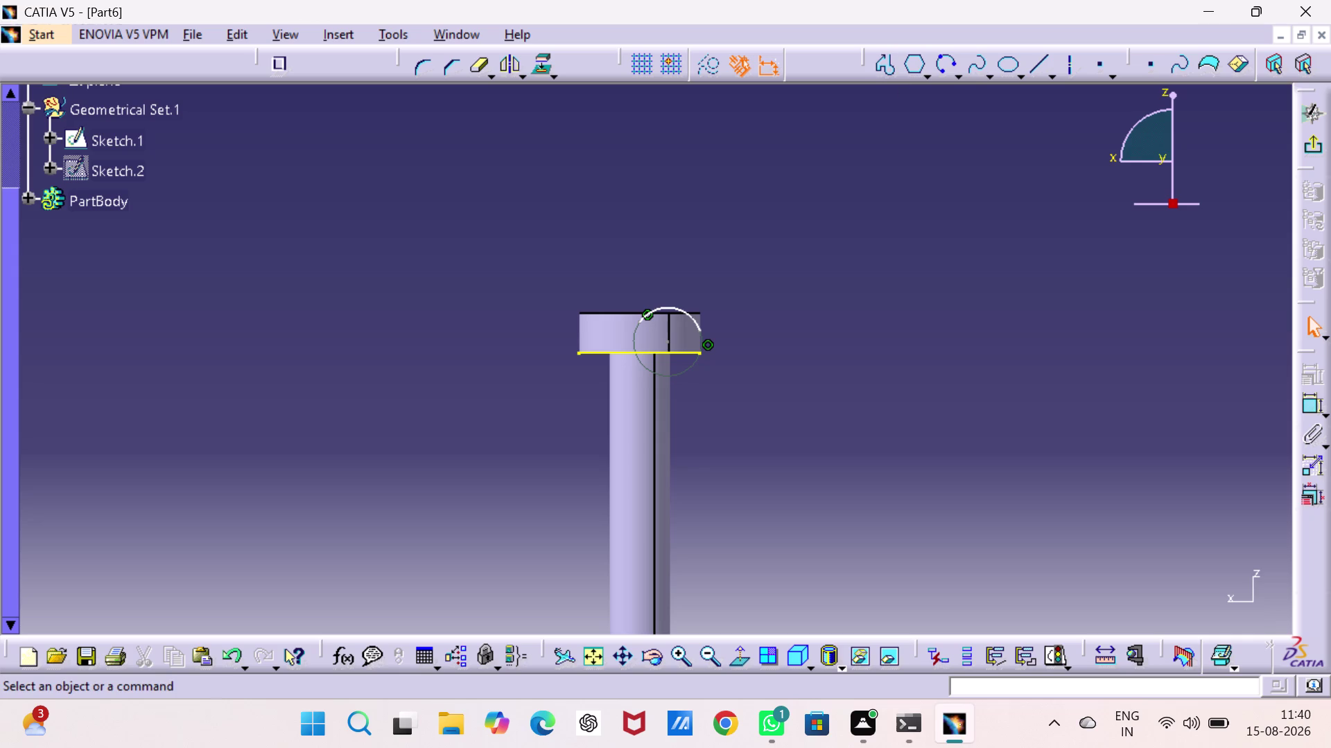
Draw a short vertical axis at the head's right edge and stretch the arc higher.
click(1037, 68)
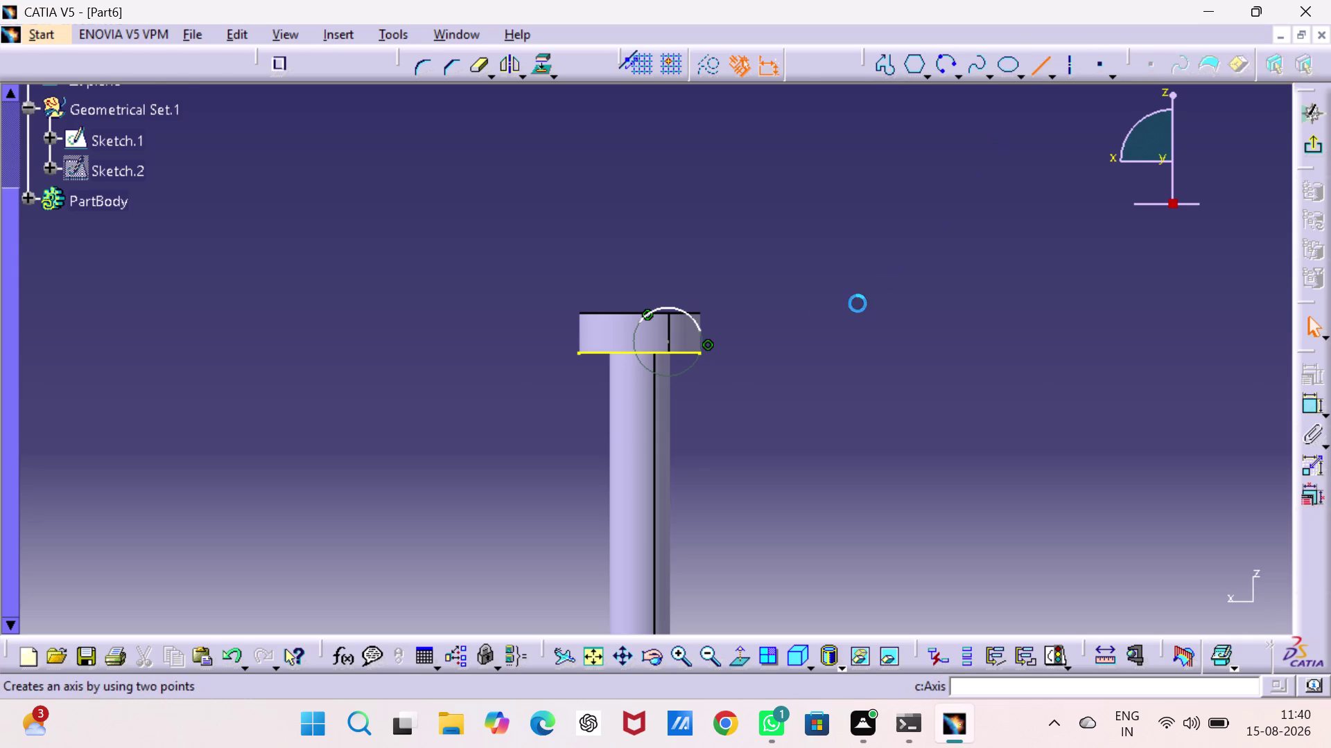
click(697, 350)
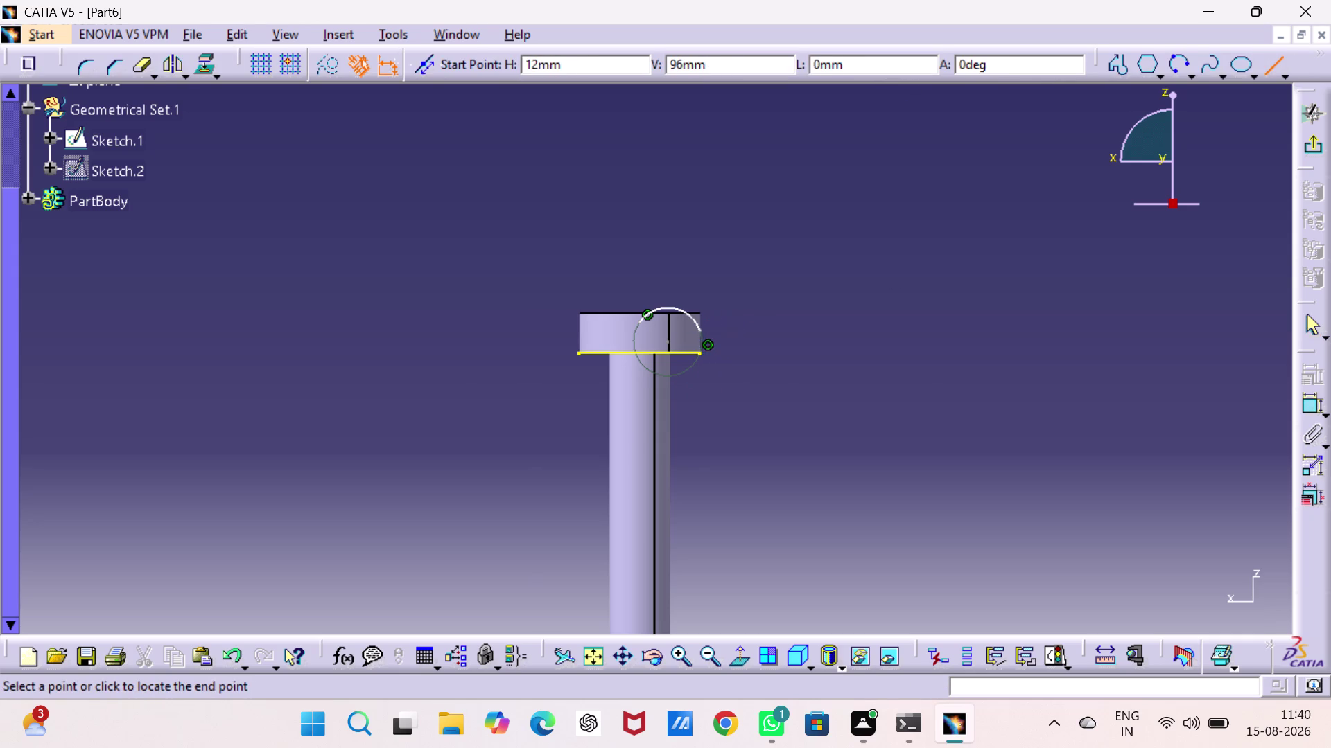
click(701, 328)
click(800, 342)
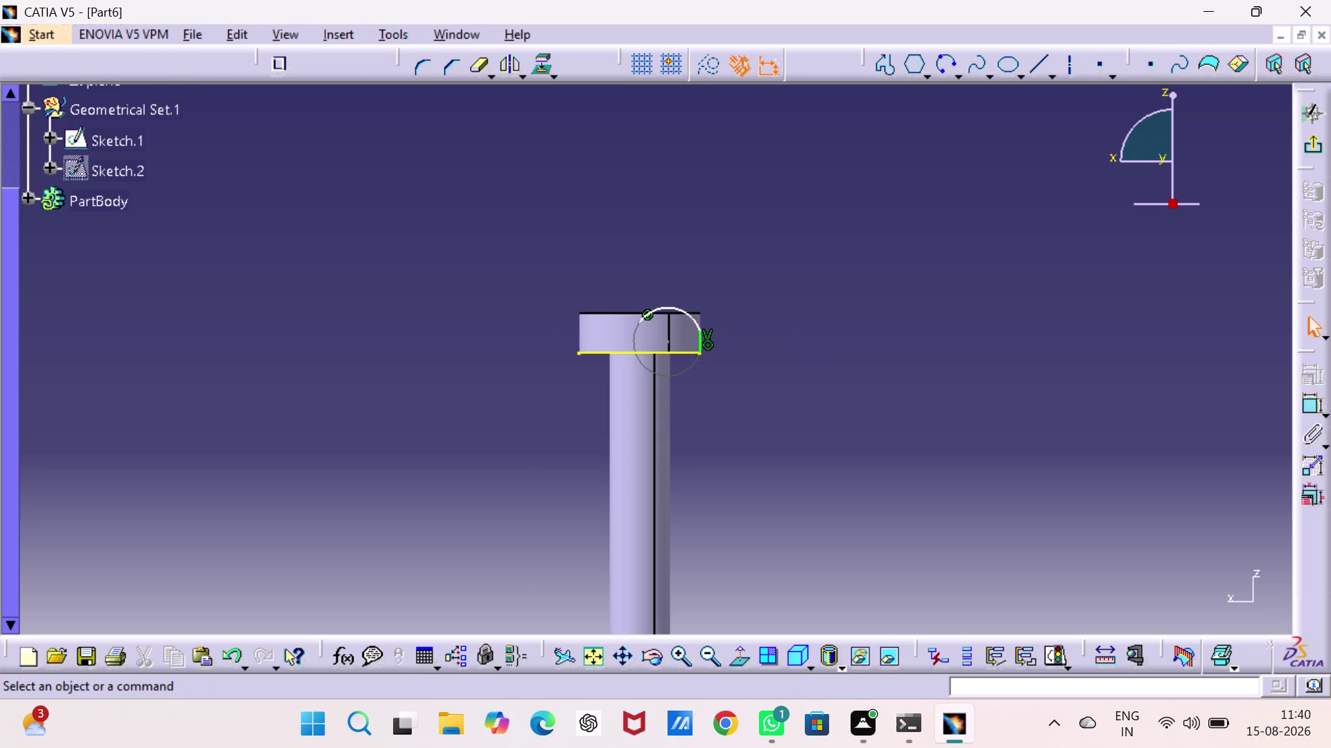
drag(637, 323, 645, 309)
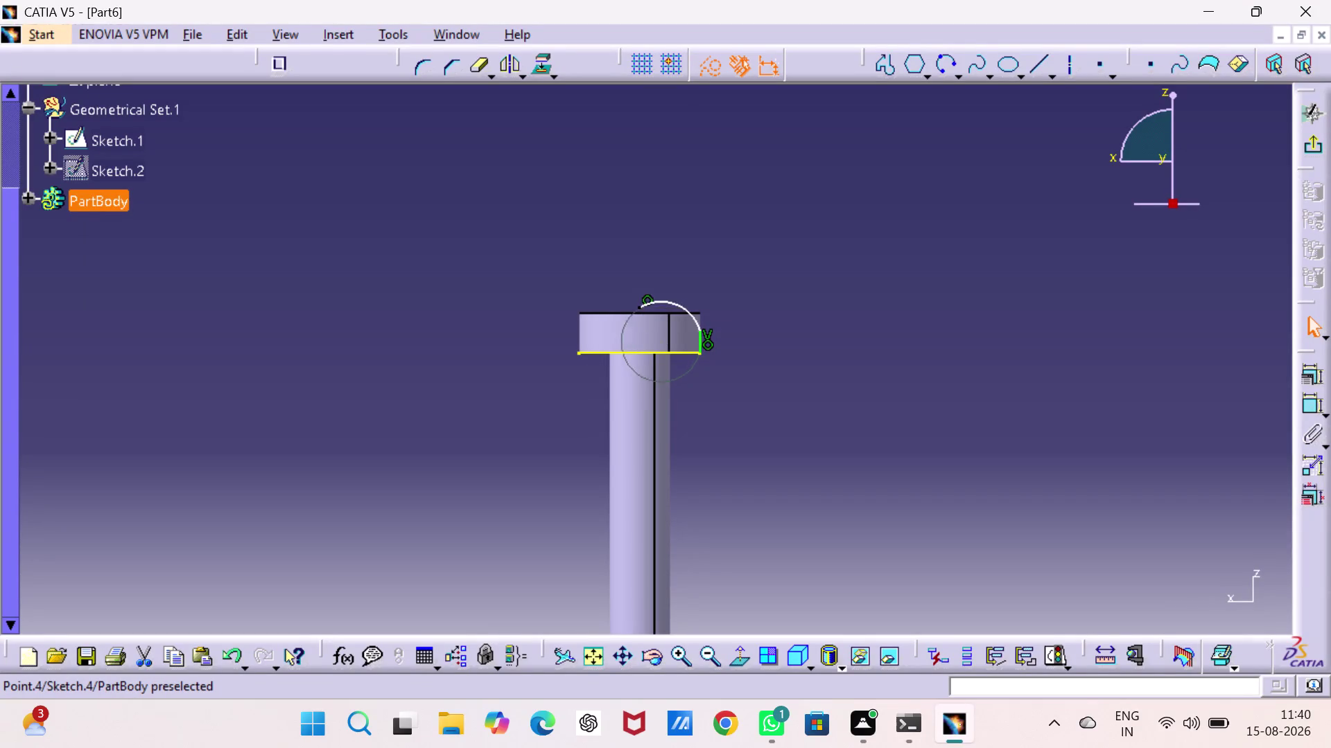
drag(646, 309, 657, 289)
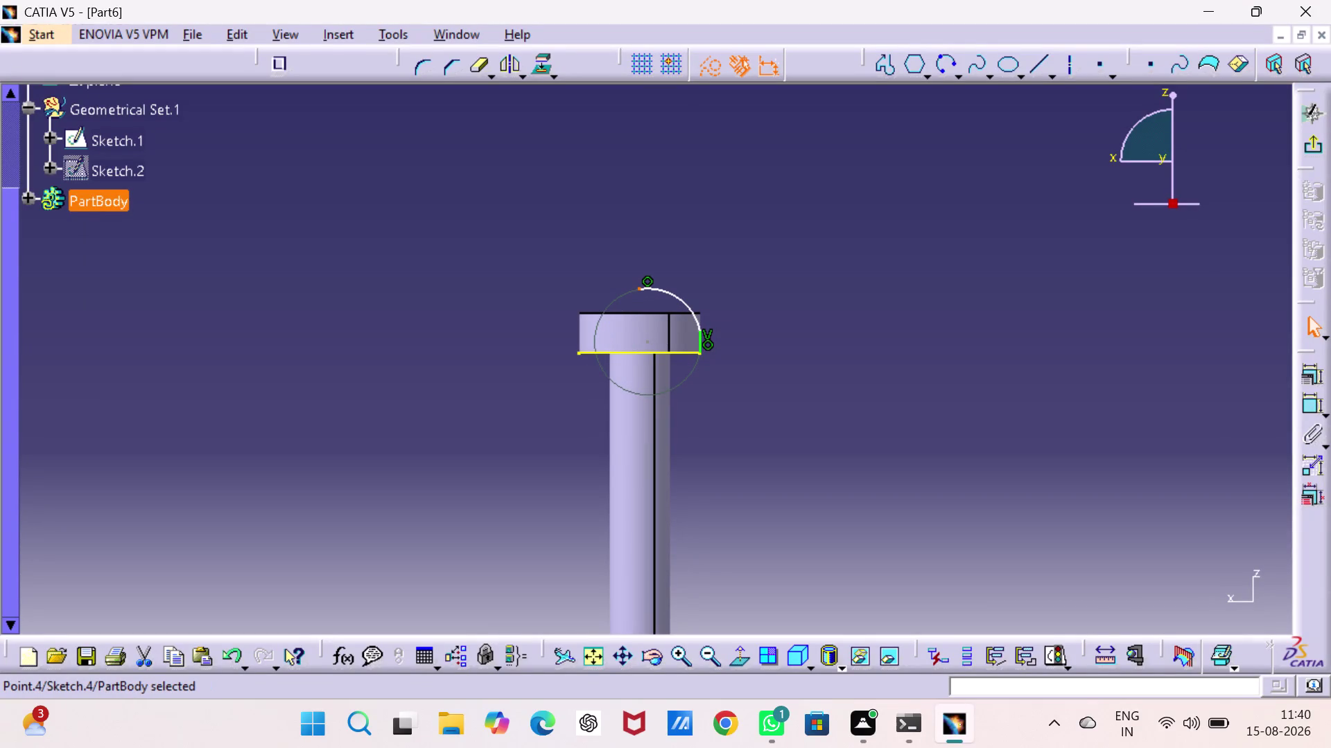
Add dimensional constraints to the arc and select its 10.605 mm radius dimension.
click(647, 339)
click(639, 351)
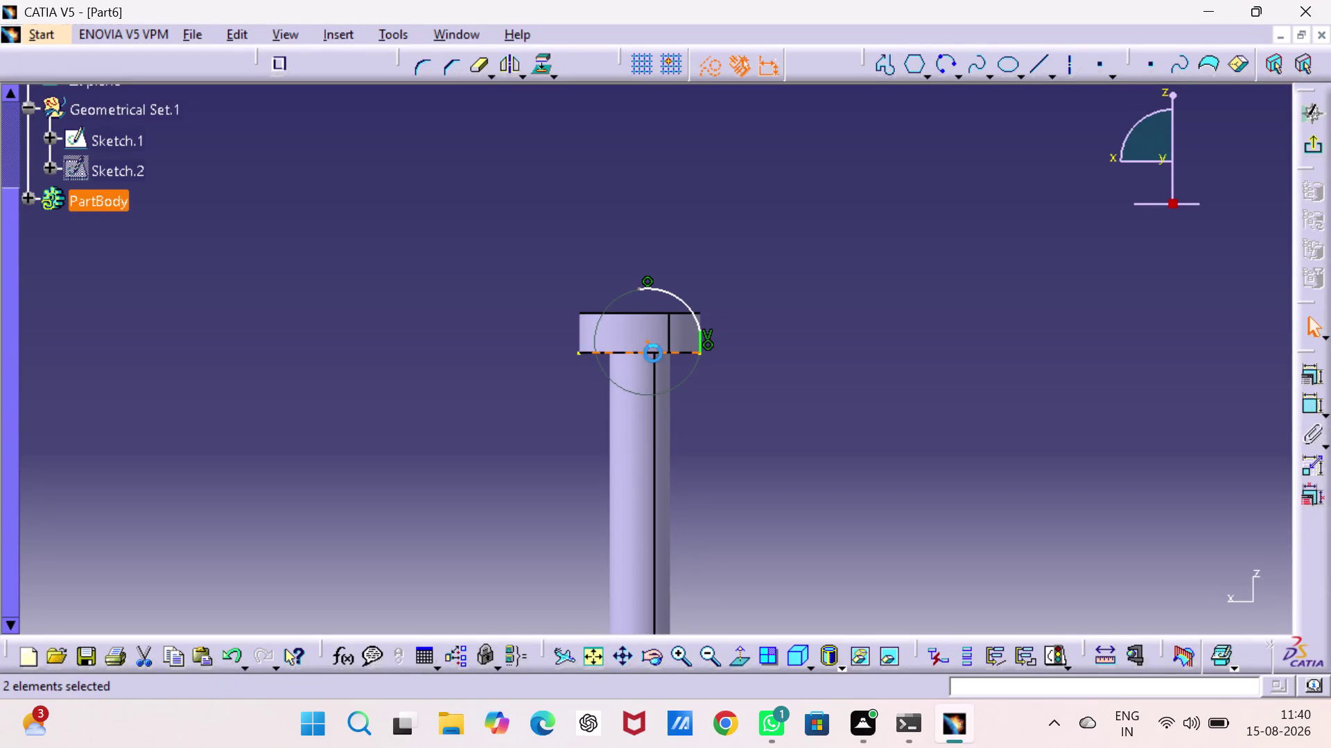
click(961, 271)
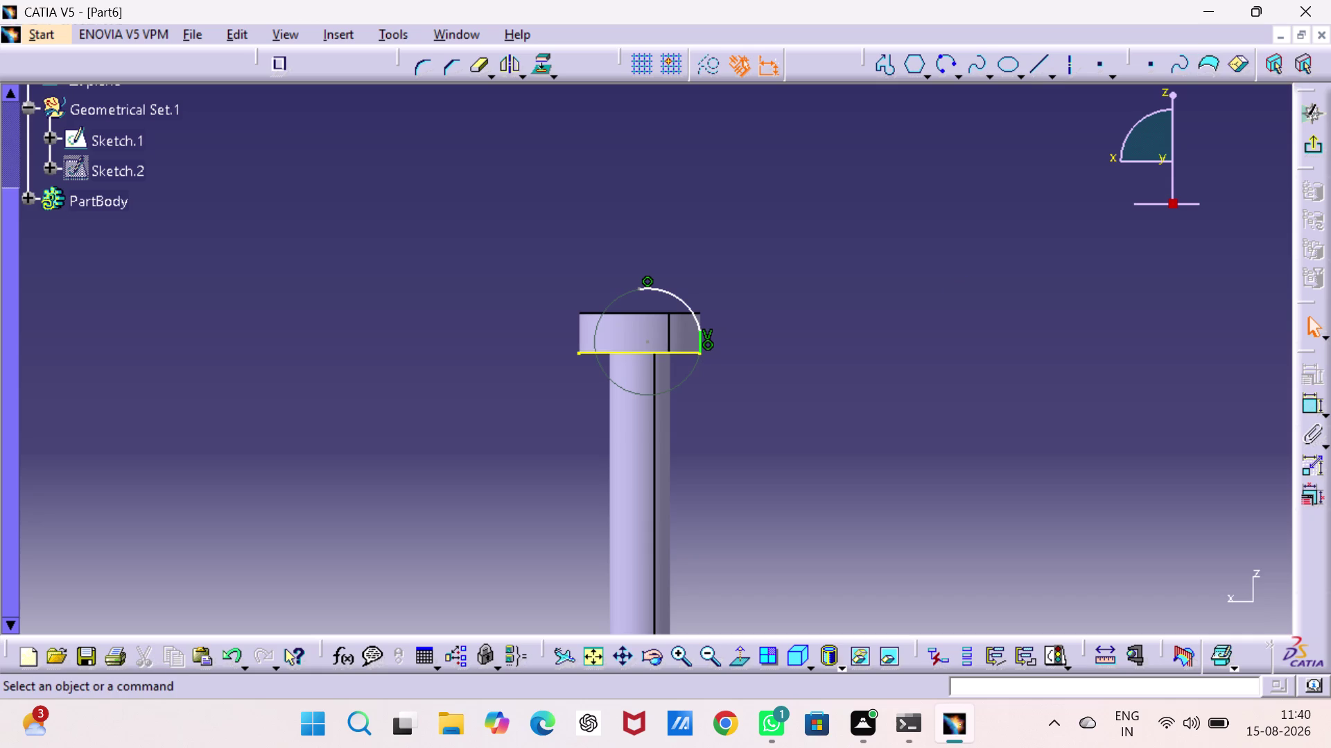
double_click(1313, 396)
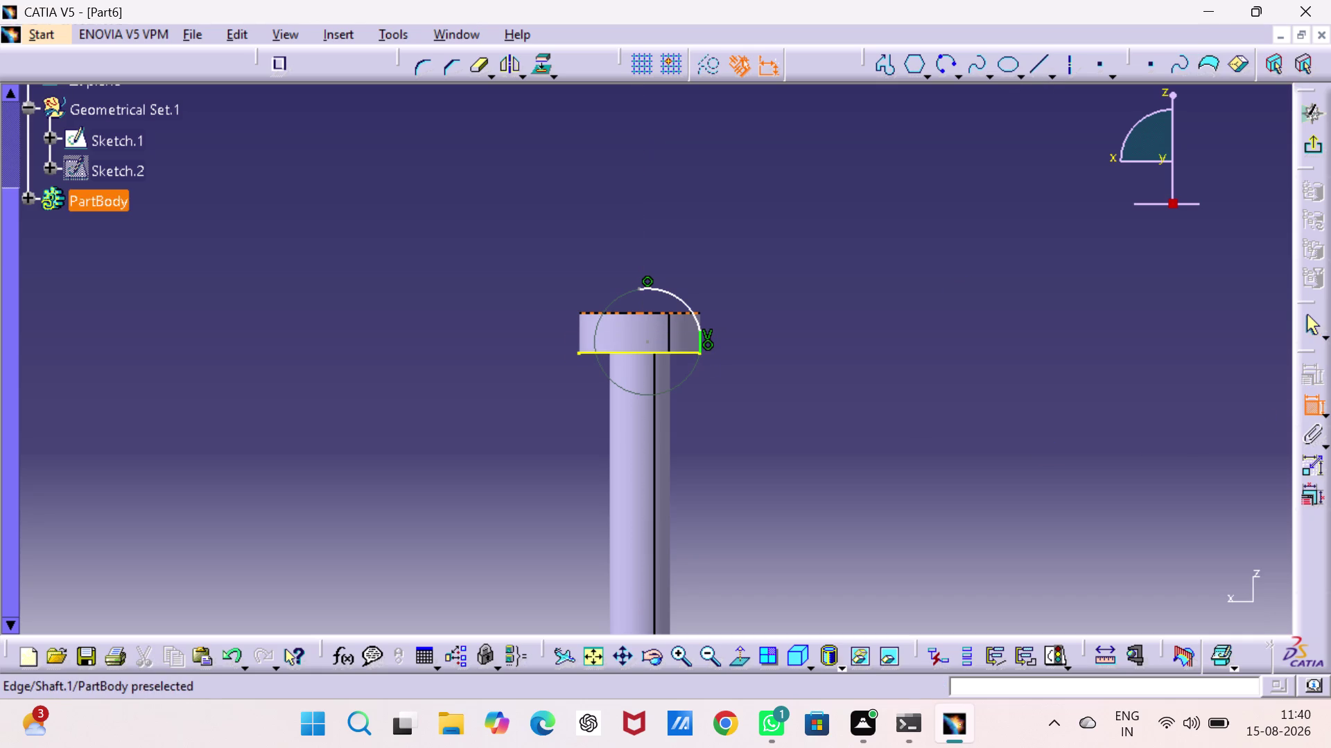
click(638, 314)
click(637, 289)
right_click(730, 245)
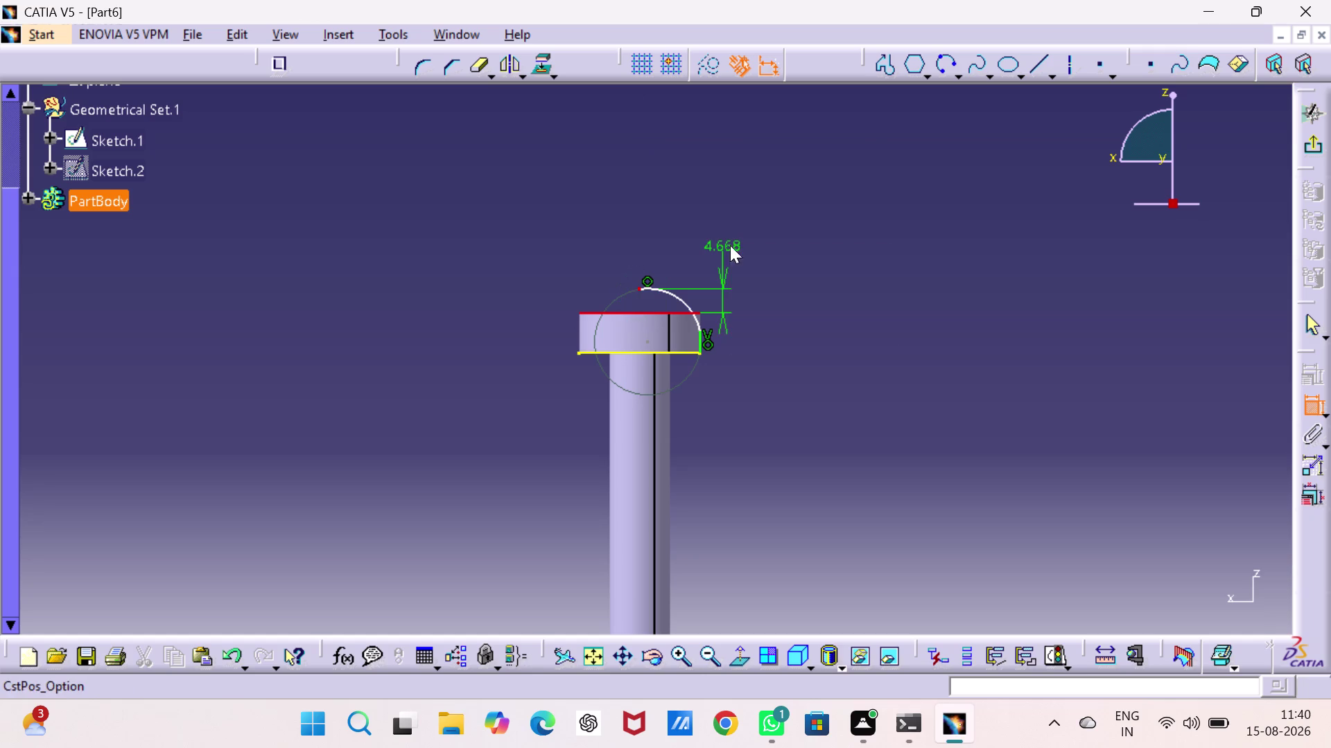
click(799, 340)
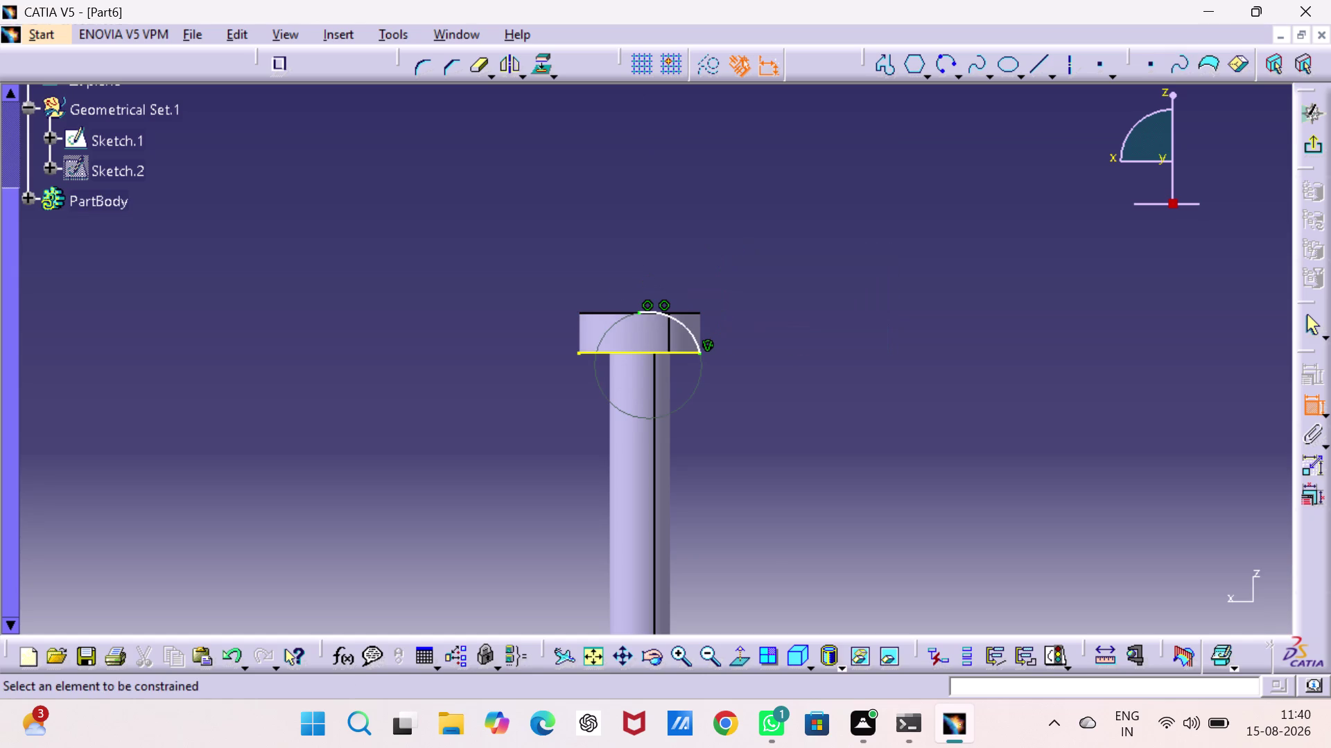
click(901, 359)
click(1308, 407)
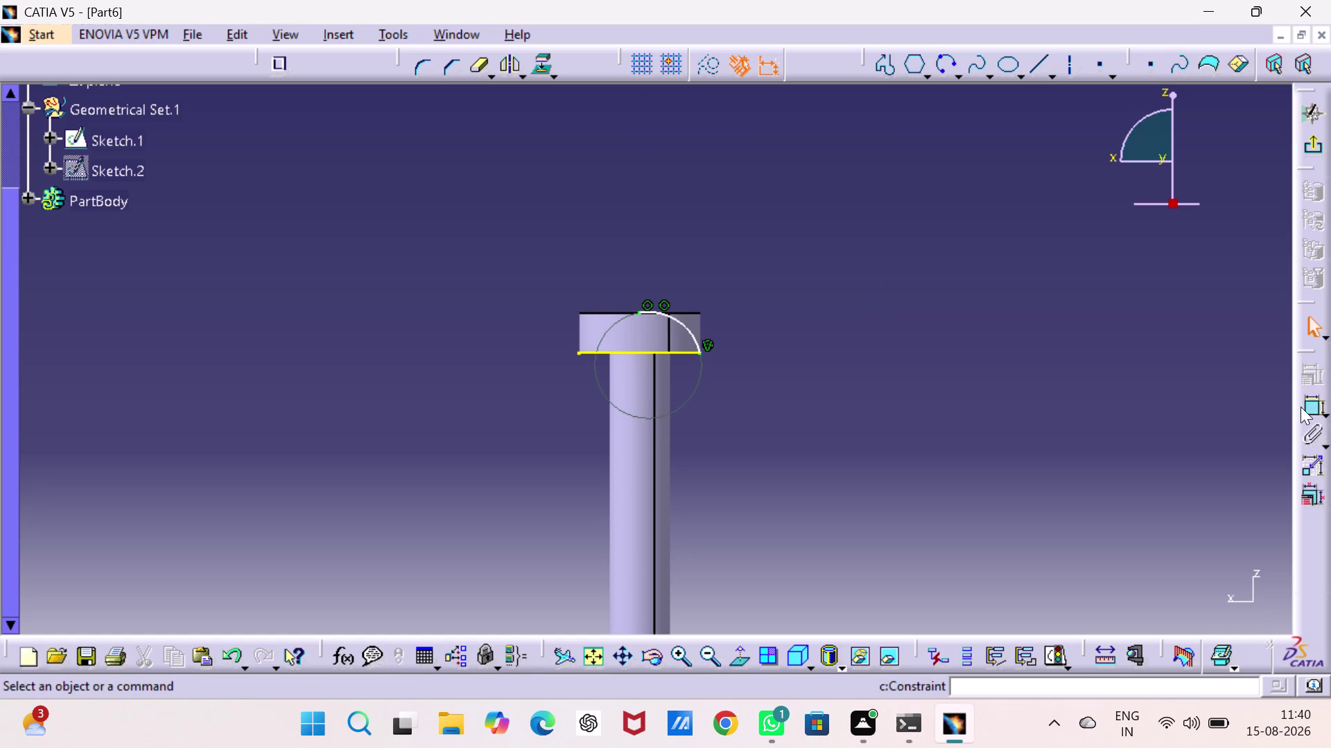
click(1306, 402)
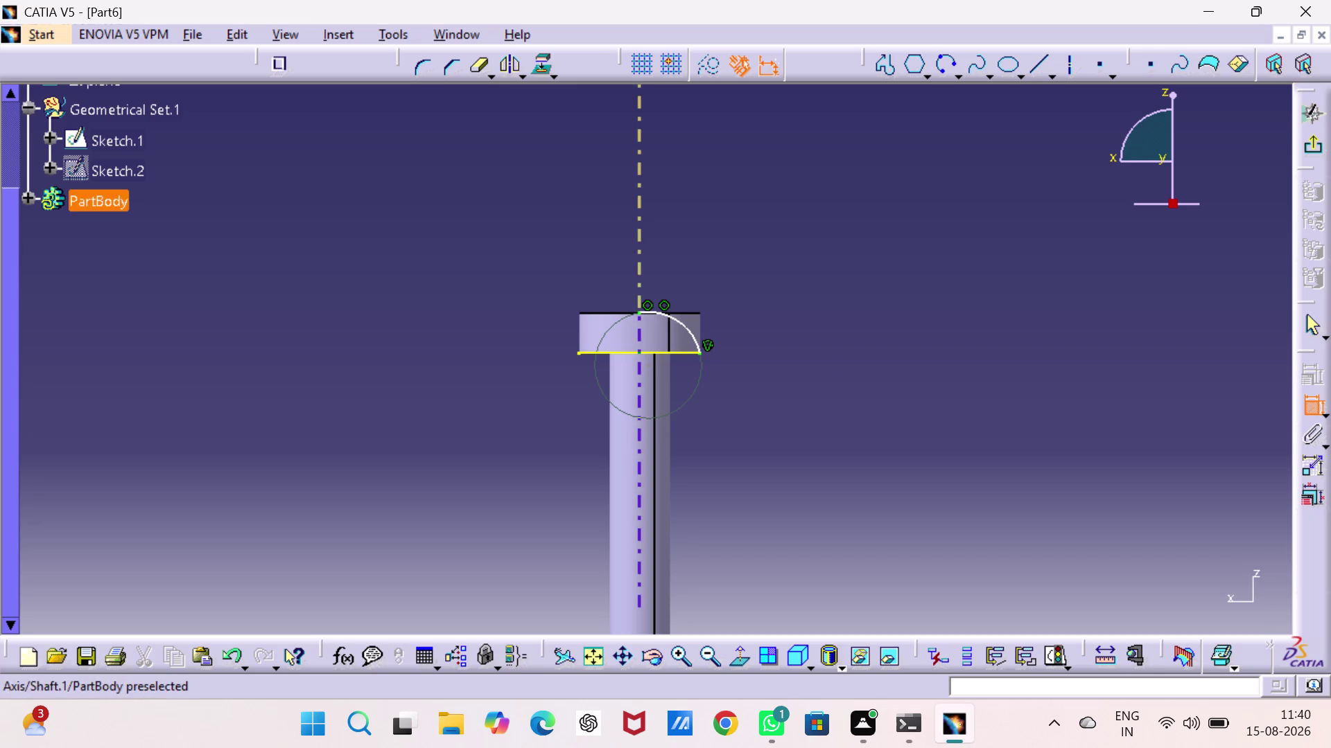
click(684, 332)
Change the arc's radius to 8 mm and delete a selected sketch element.
triple_click(719, 286)
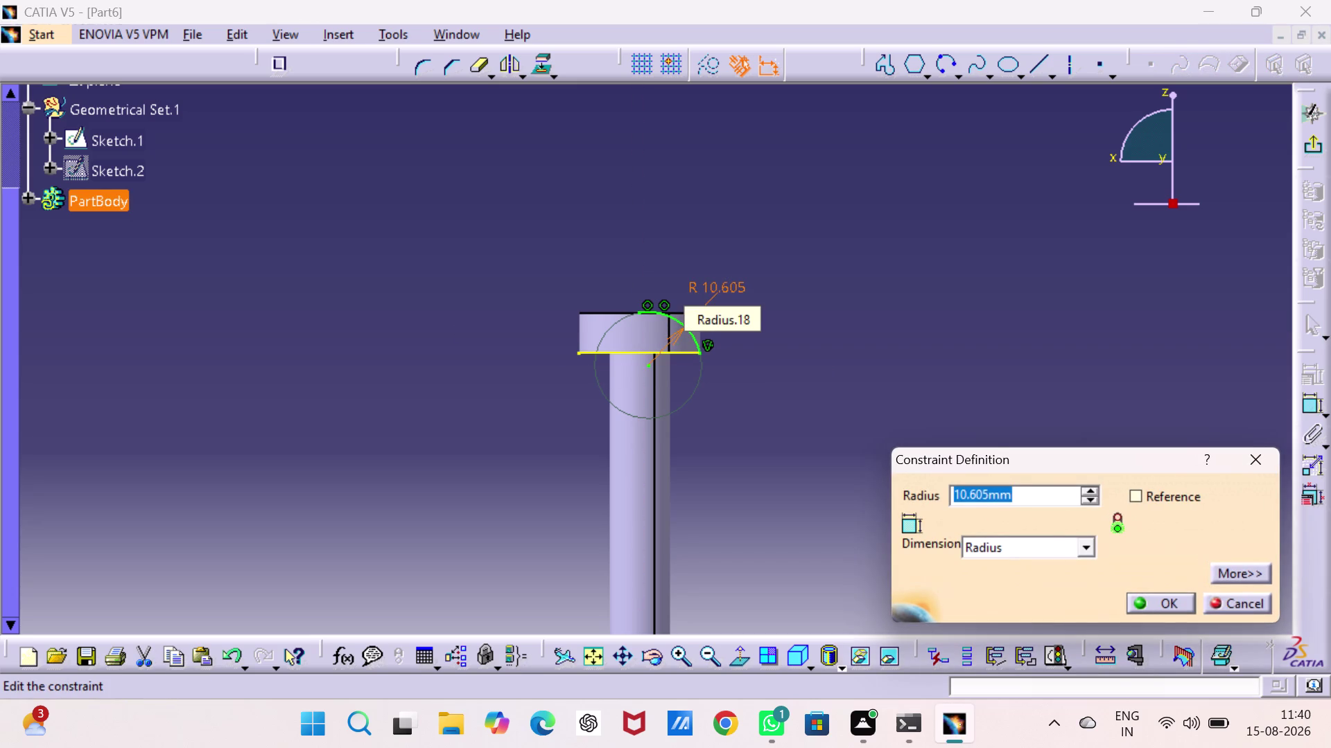
key(8)
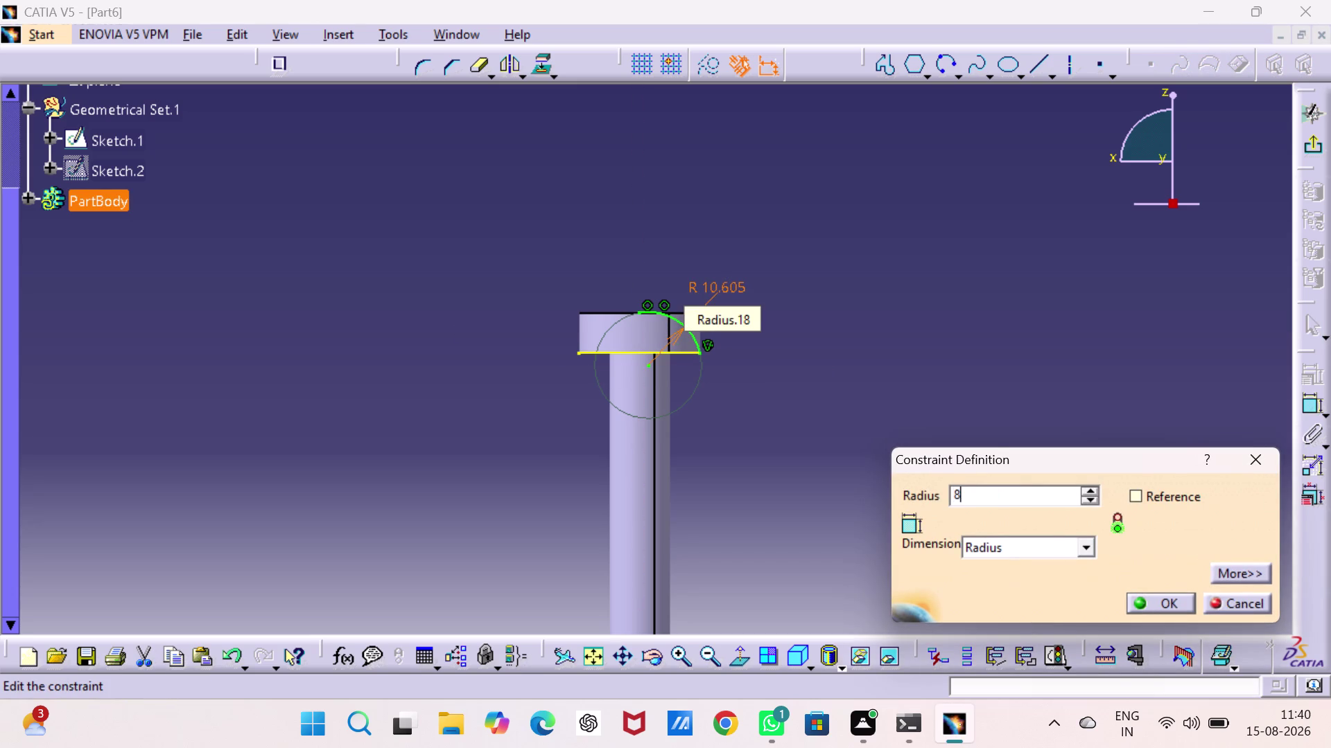
key(Return)
click(856, 335)
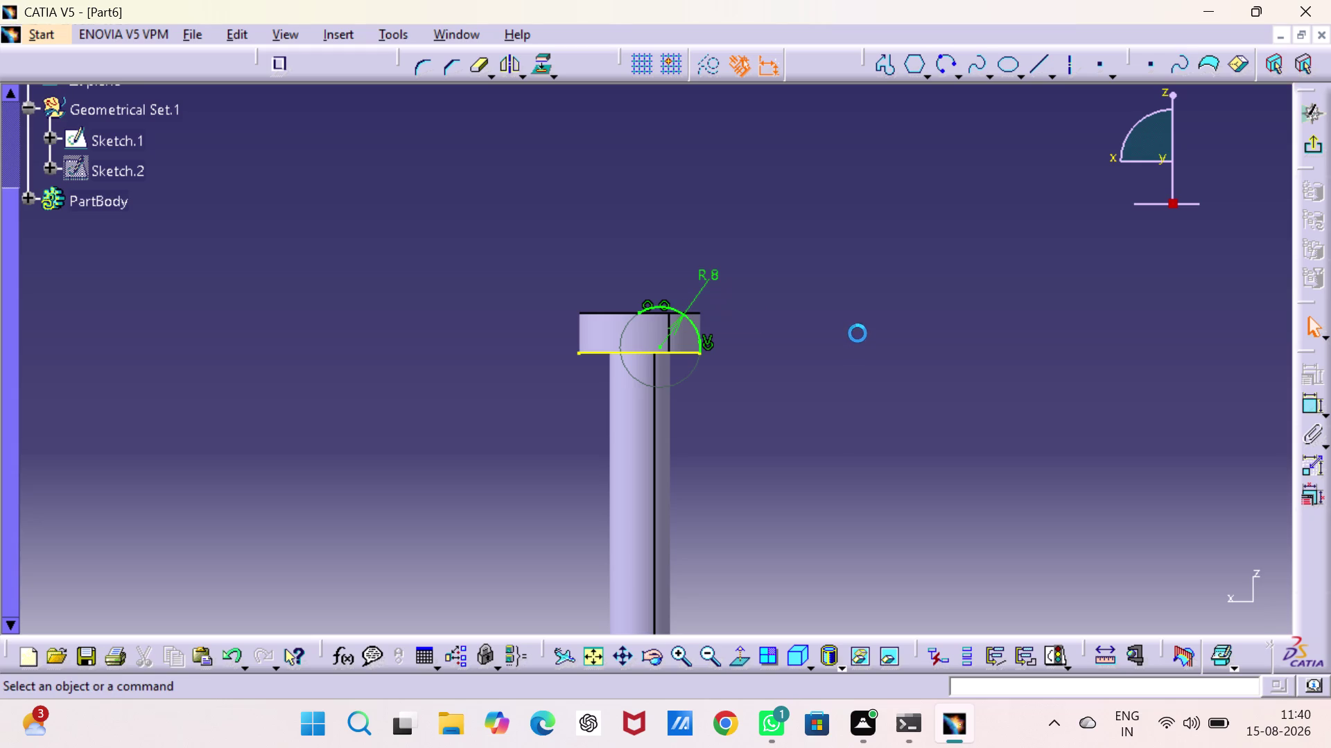
click(826, 382)
click(711, 275)
key(Delete)
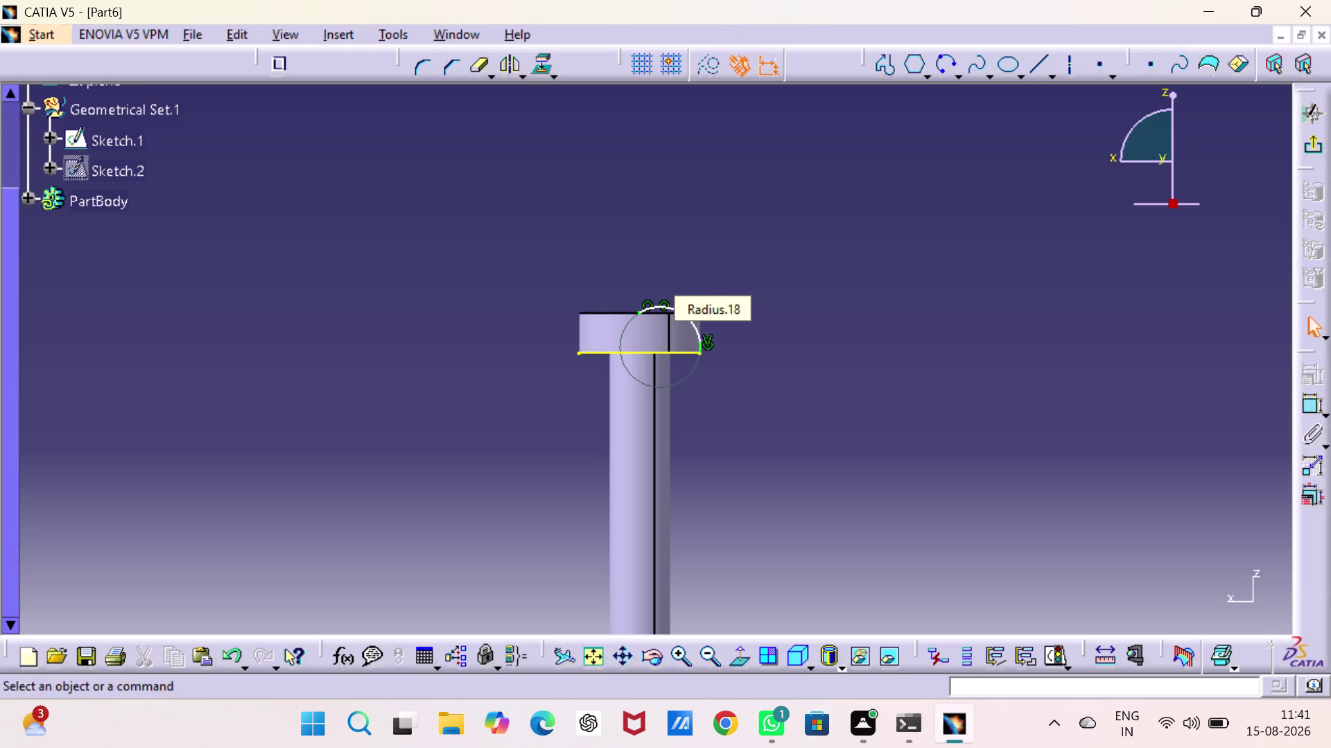
click(809, 276)
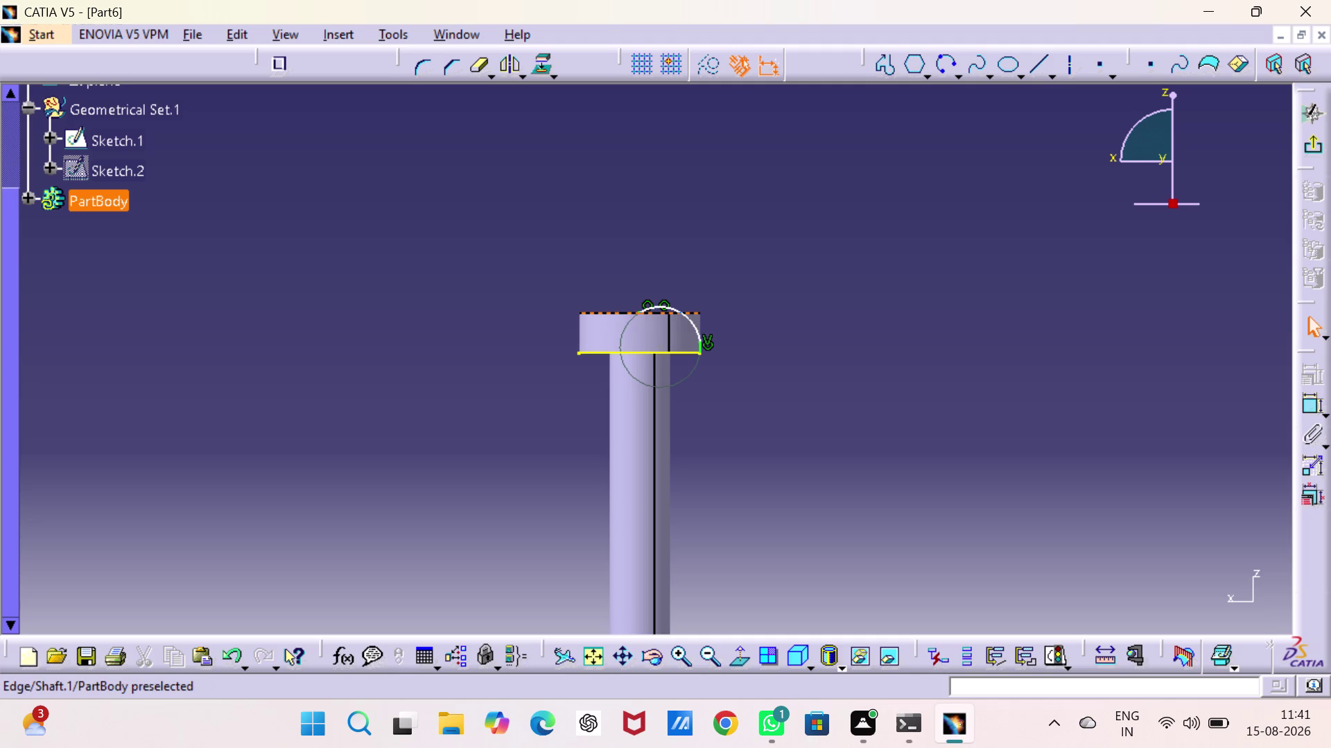
Constrain the arc tangent to the bolt head's top edge.
click(658, 312)
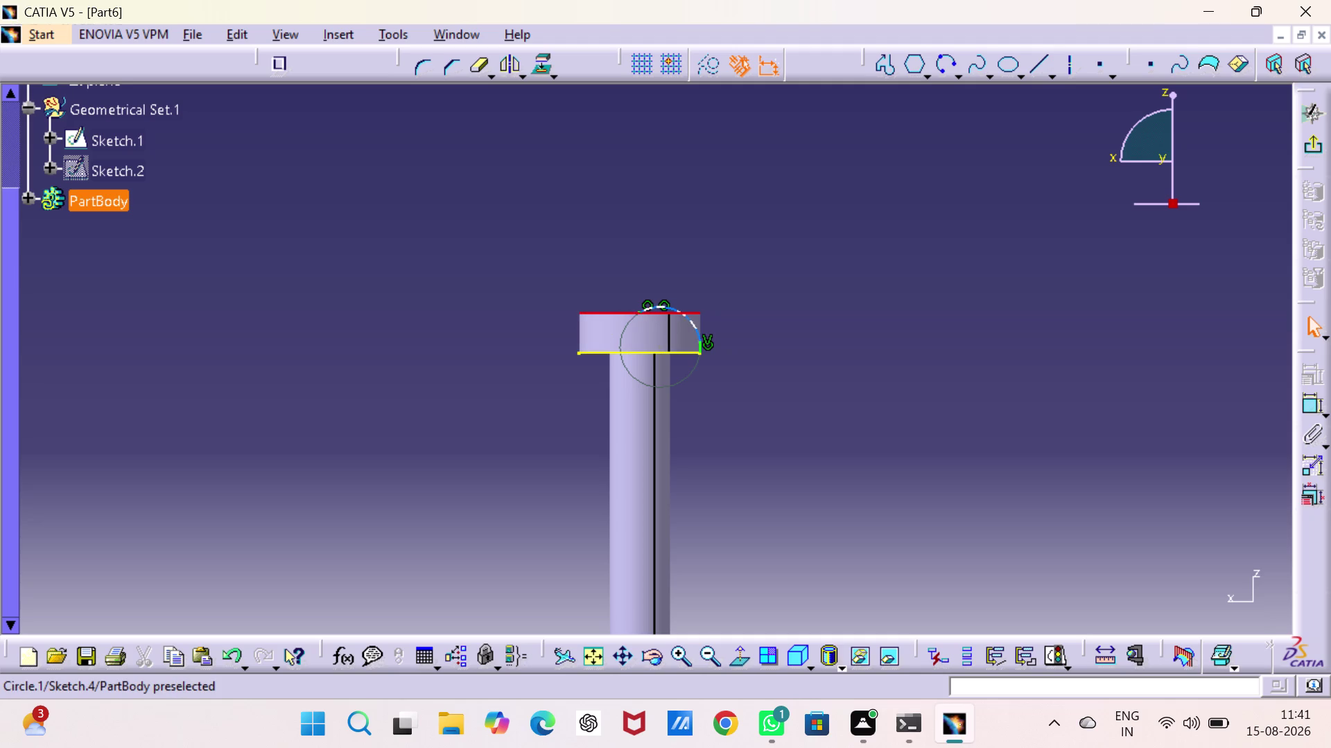
click(667, 306)
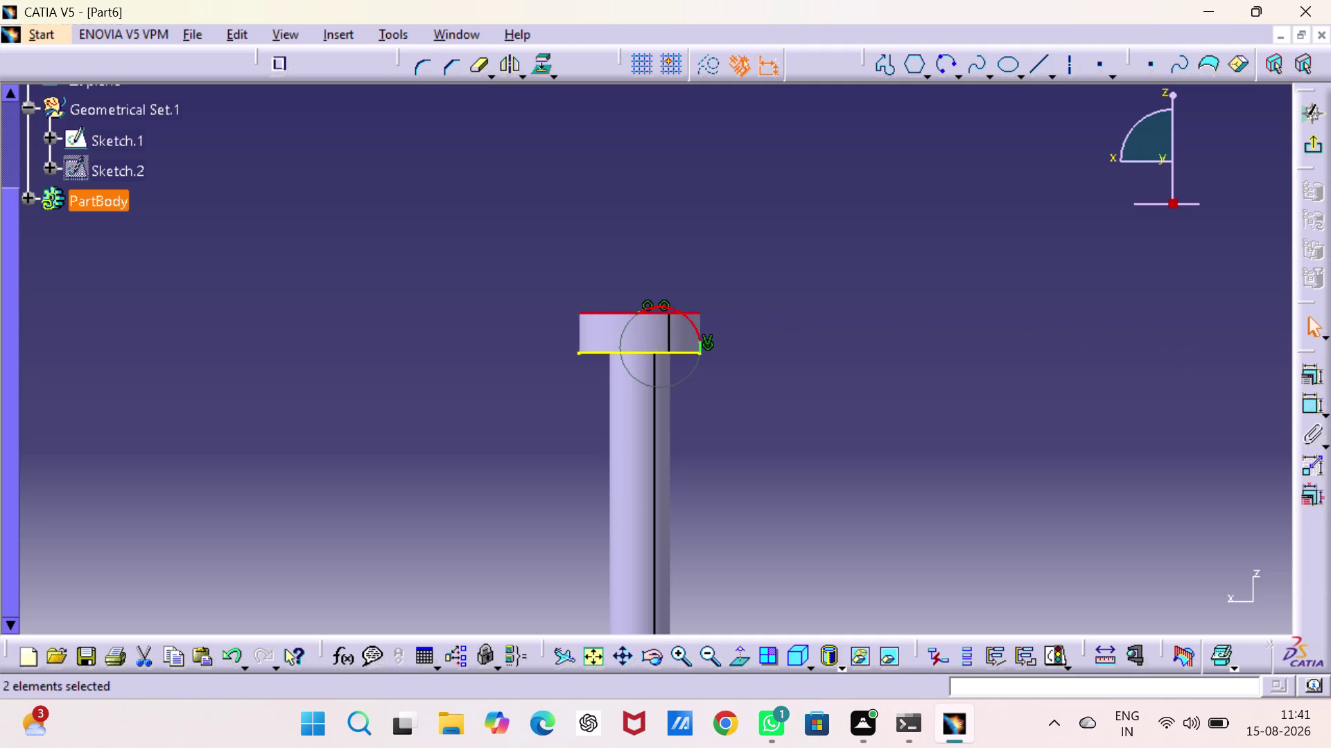
click(1307, 376)
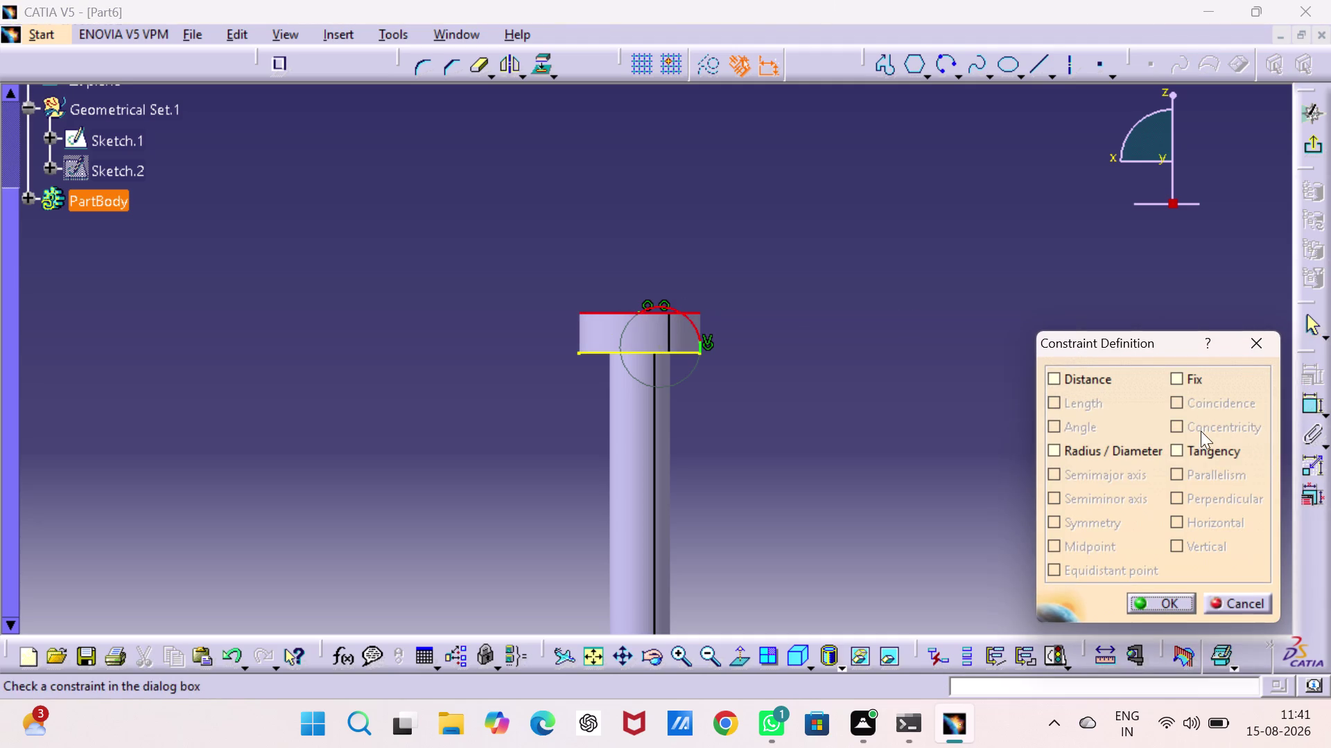
click(1198, 450)
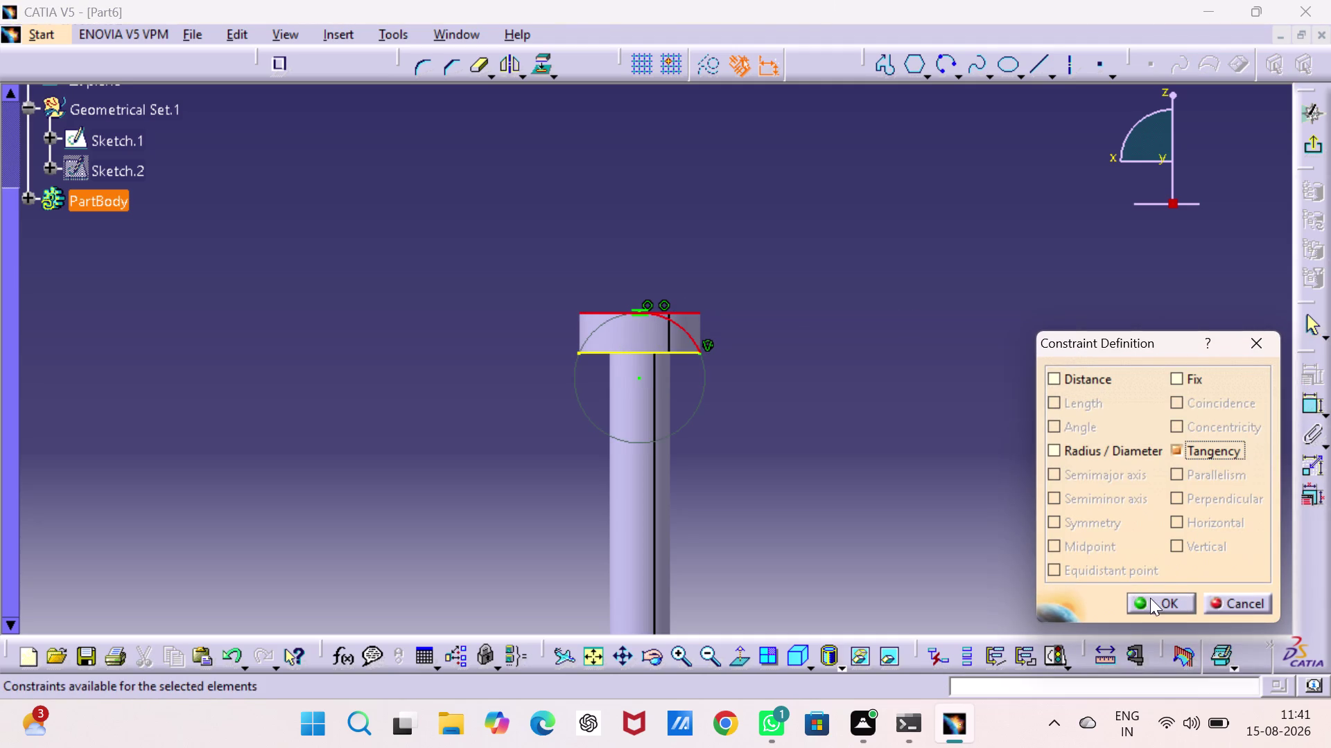
click(1149, 598)
click(971, 394)
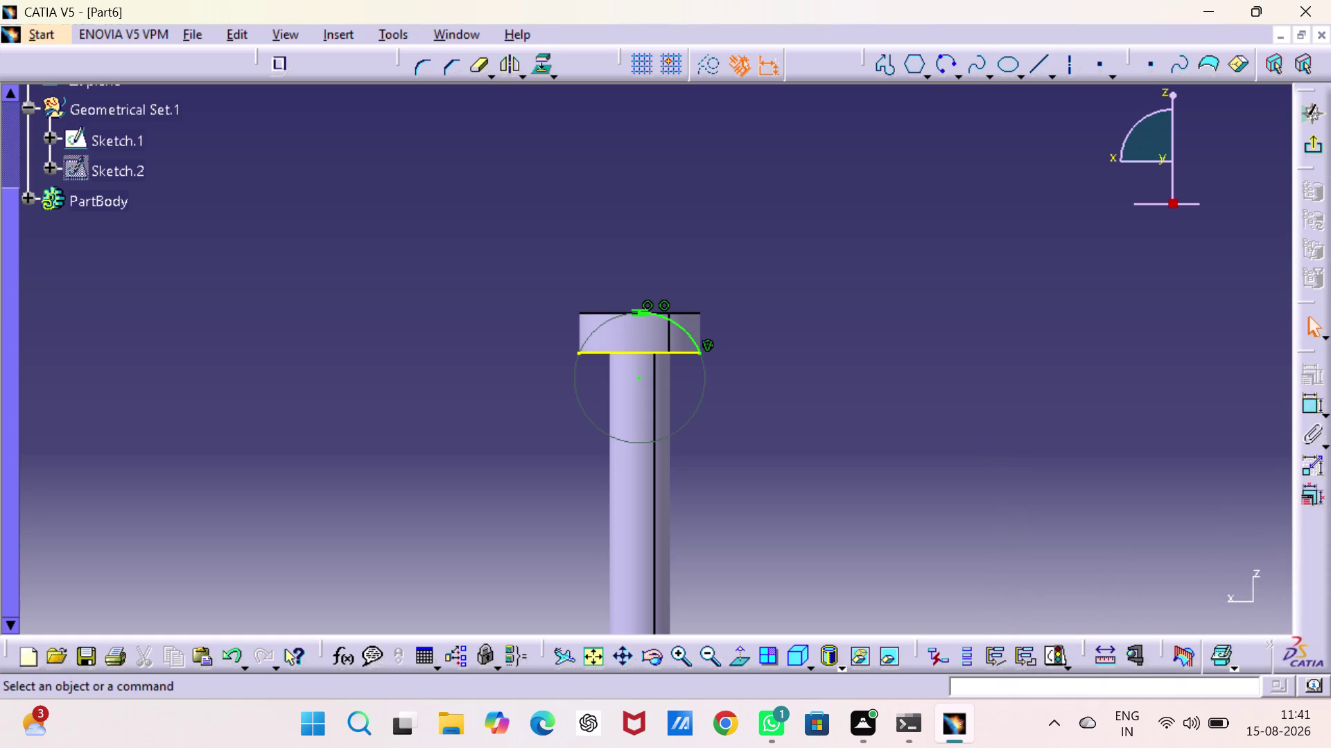
Delete the projected bottom edge of the bolt head.
click(609, 353)
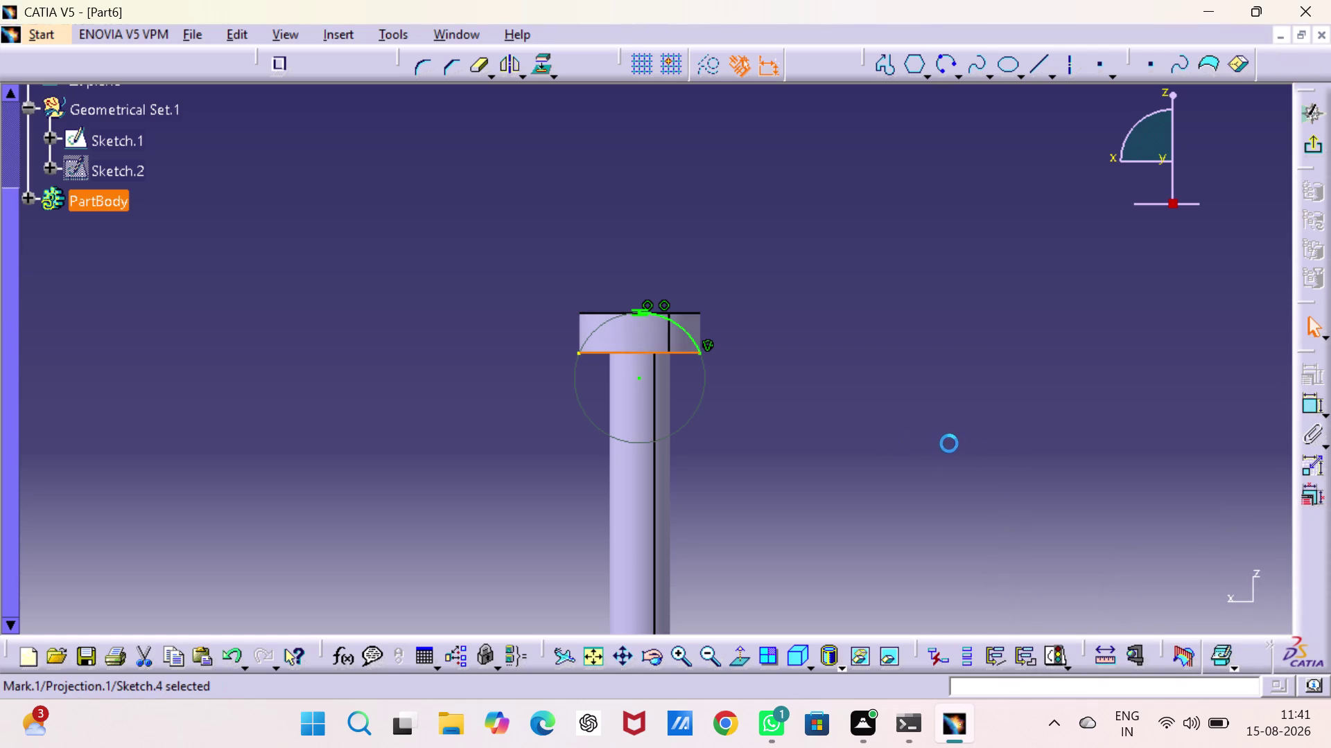
key(Delete)
click(953, 429)
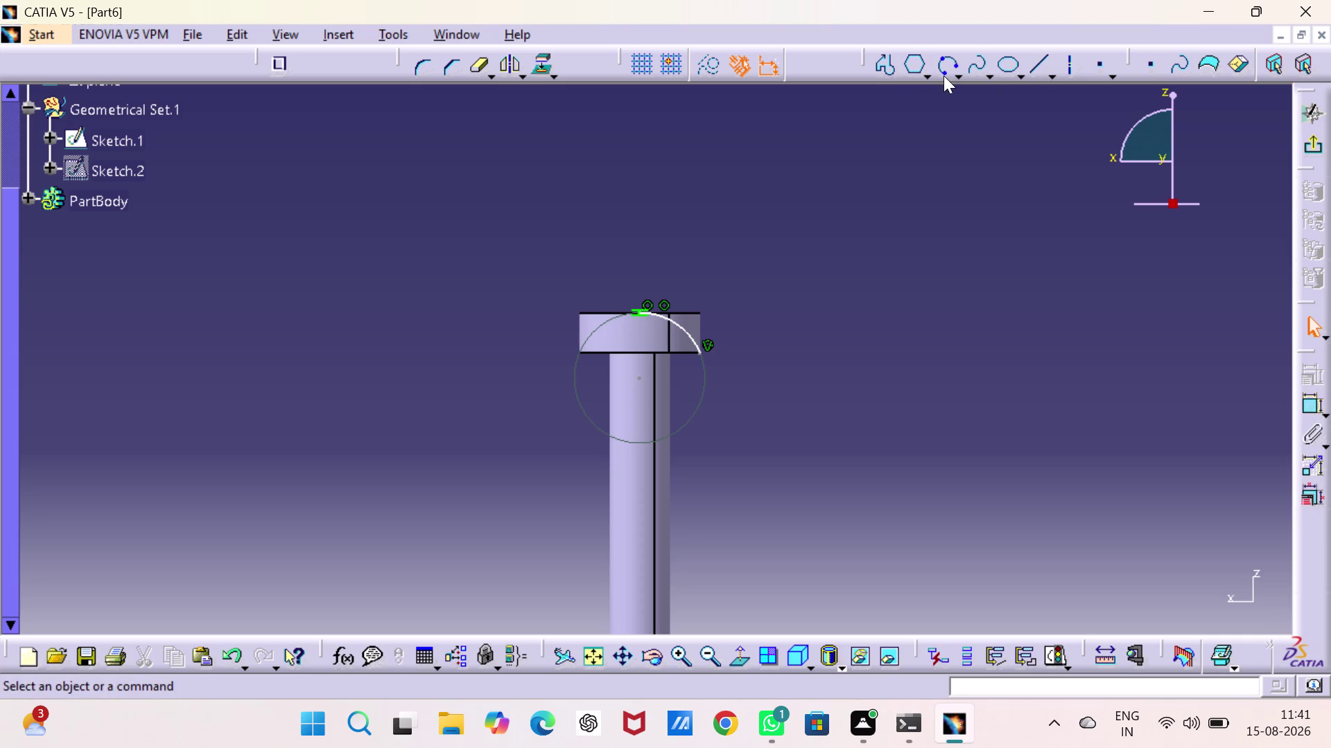
Draw a profile along the head top to its right edge, then down.
click(884, 69)
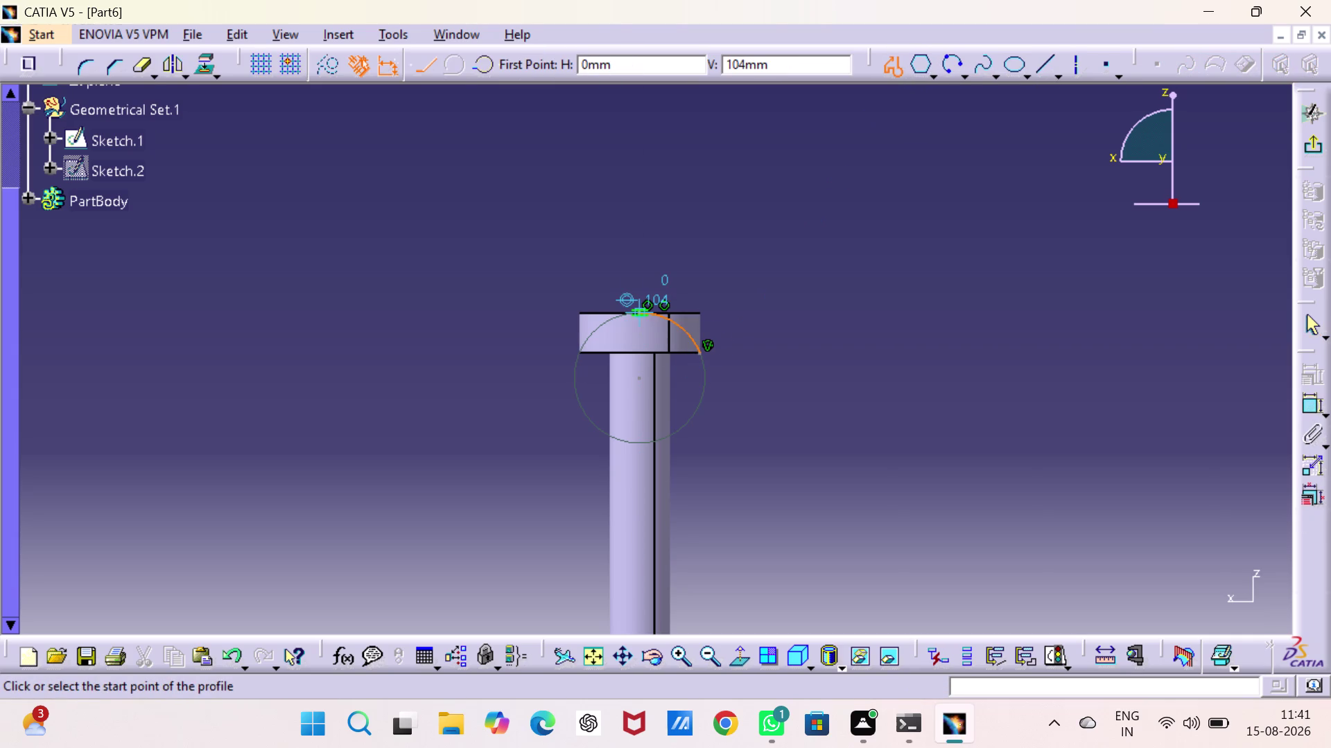
click(640, 315)
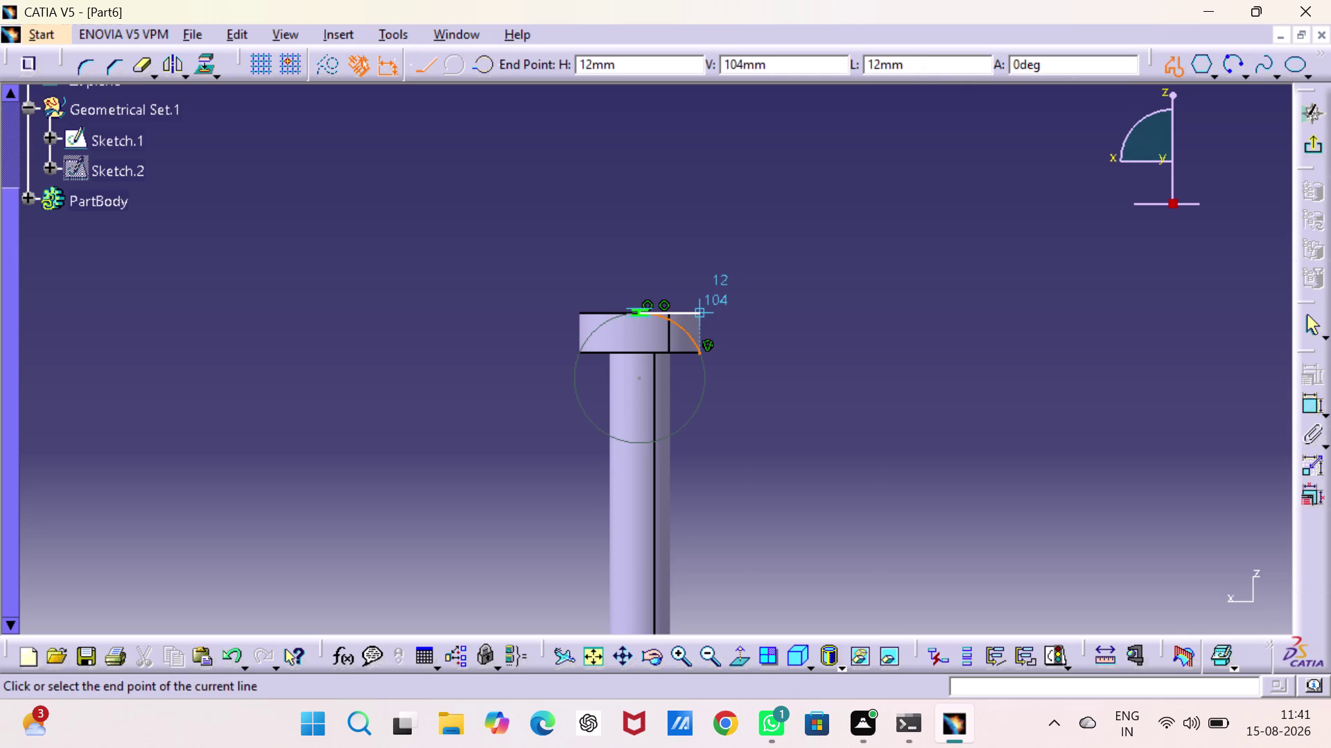
click(697, 311)
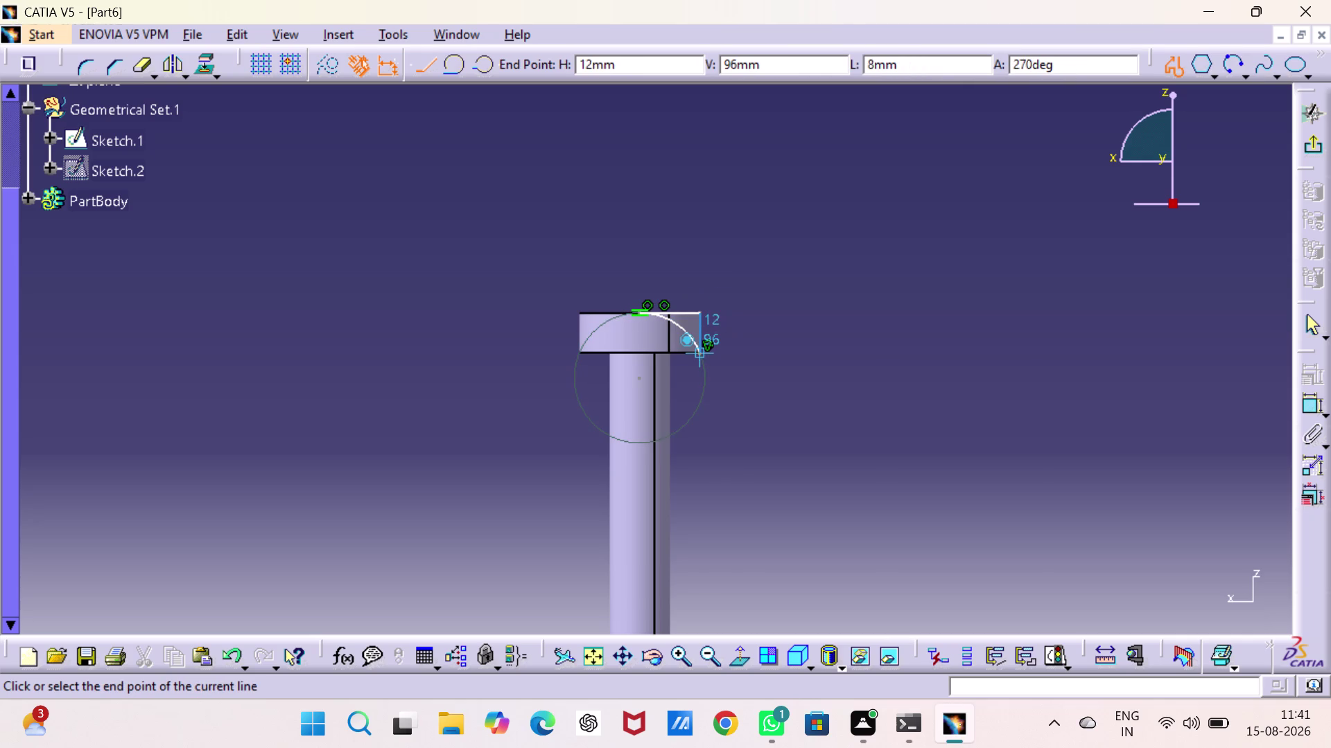
click(702, 354)
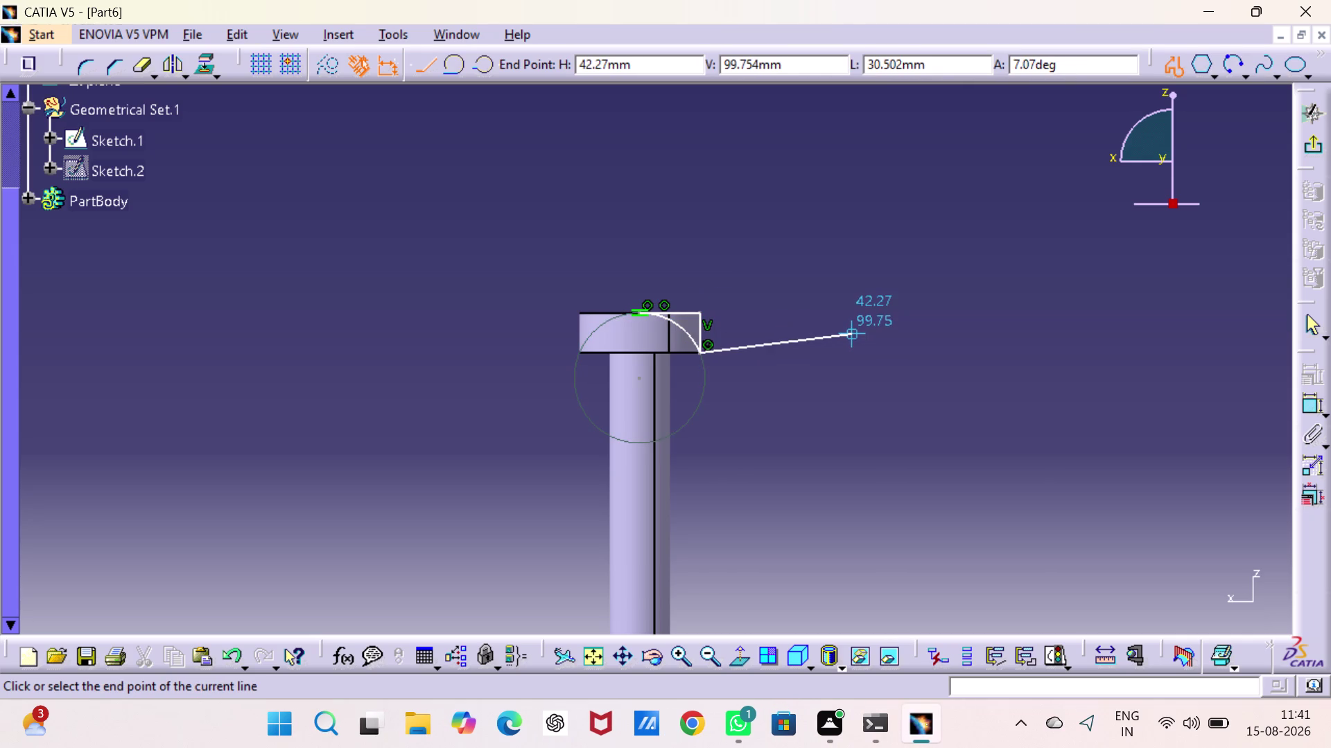
key(Escape)
key(Escape)
click(899, 372)
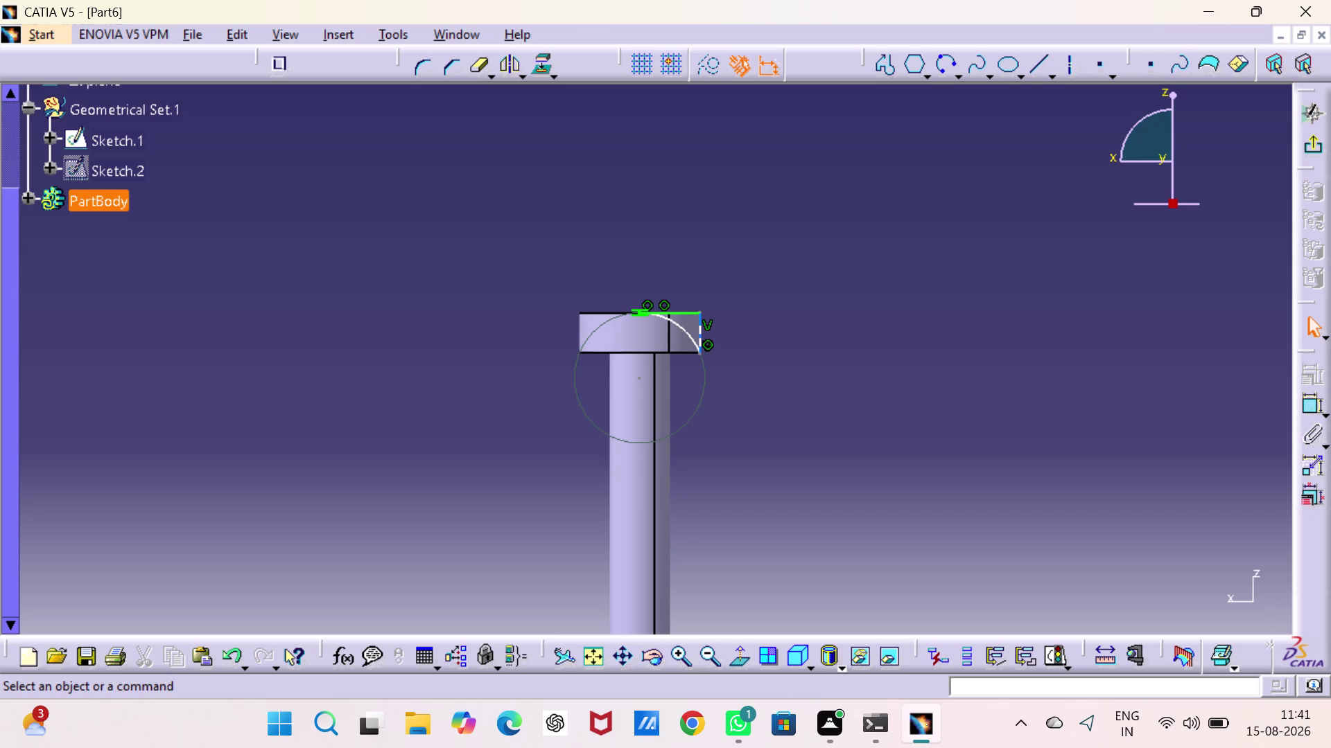
Move the vertical profile line rightward and select it with the head's bottom edge.
drag(702, 329, 735, 324)
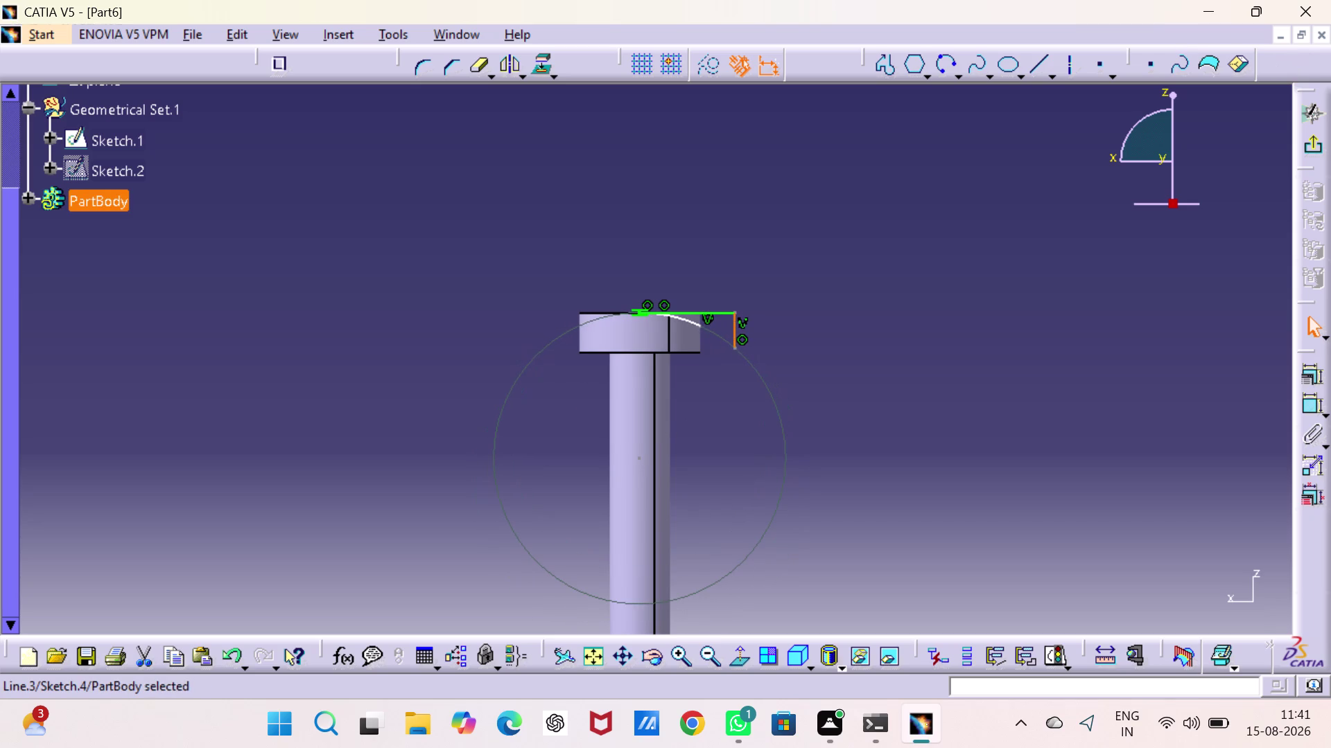
click(734, 349)
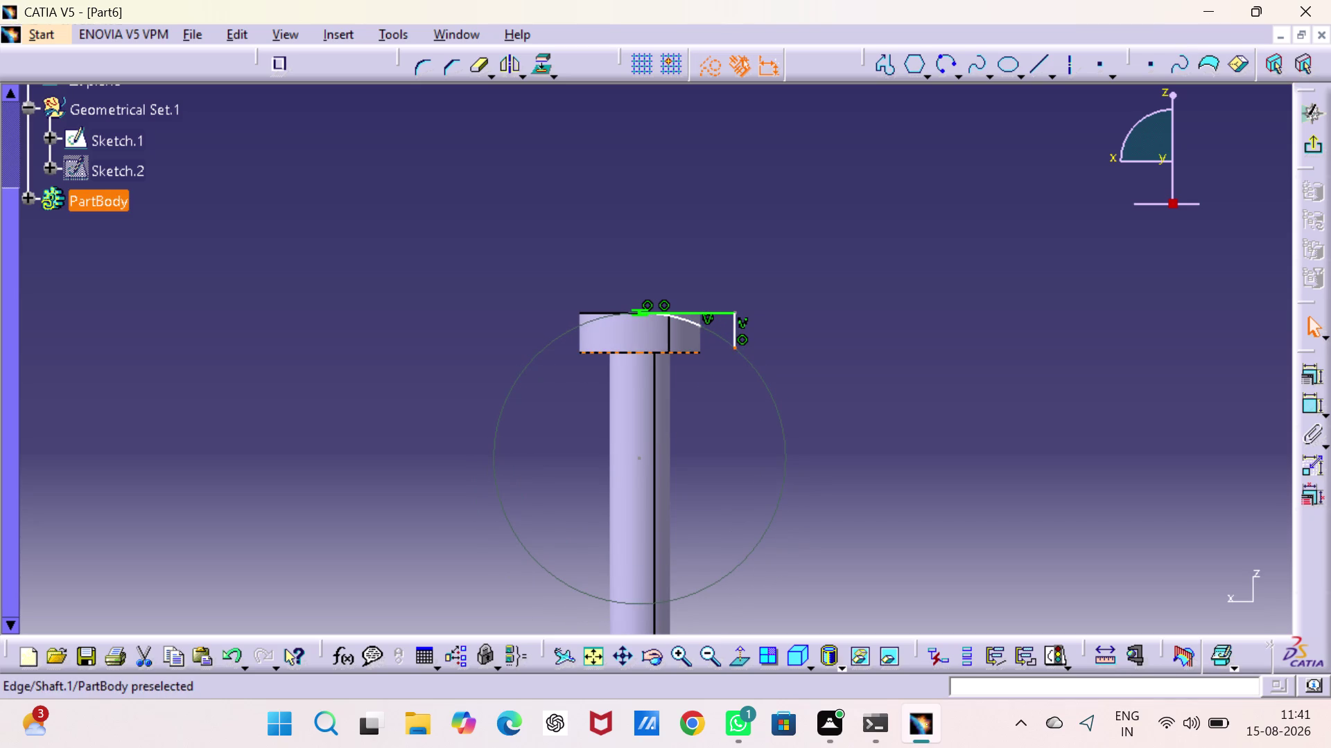
click(700, 352)
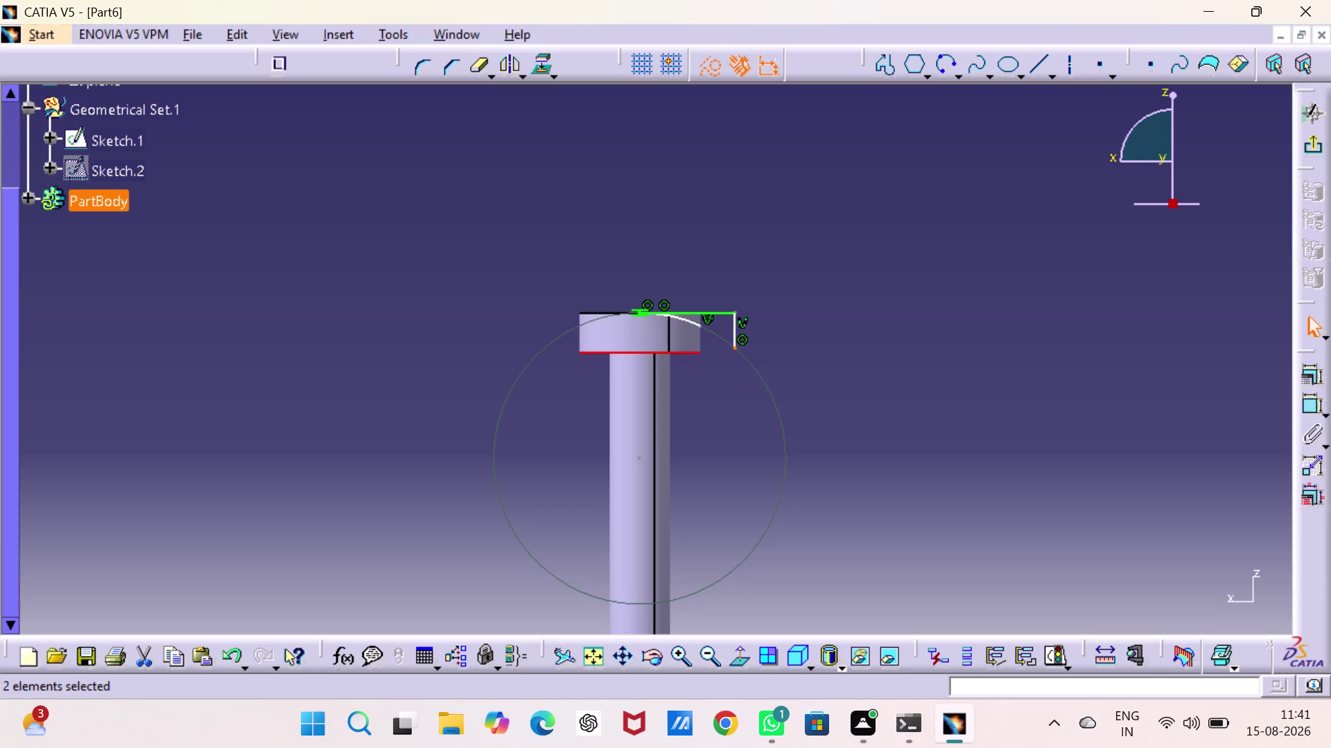
click(846, 387)
key(Escape)
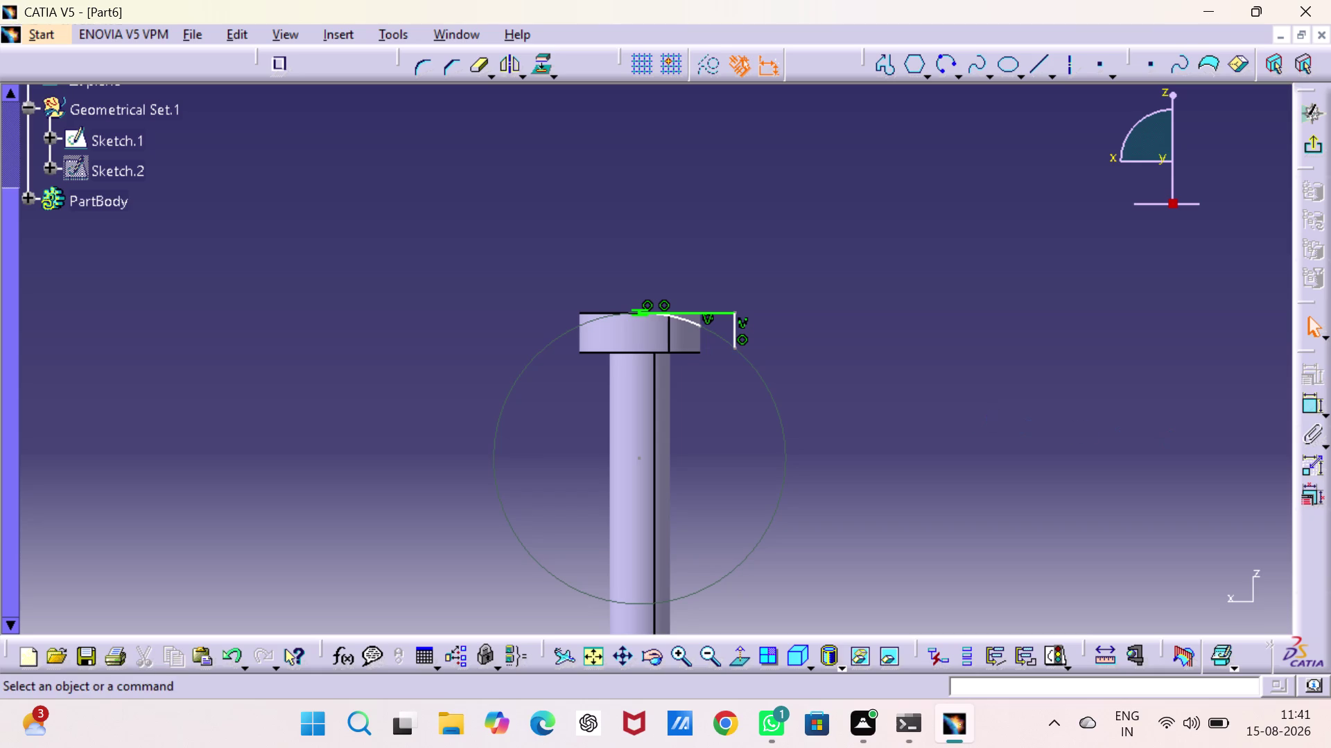
double_click(1303, 401)
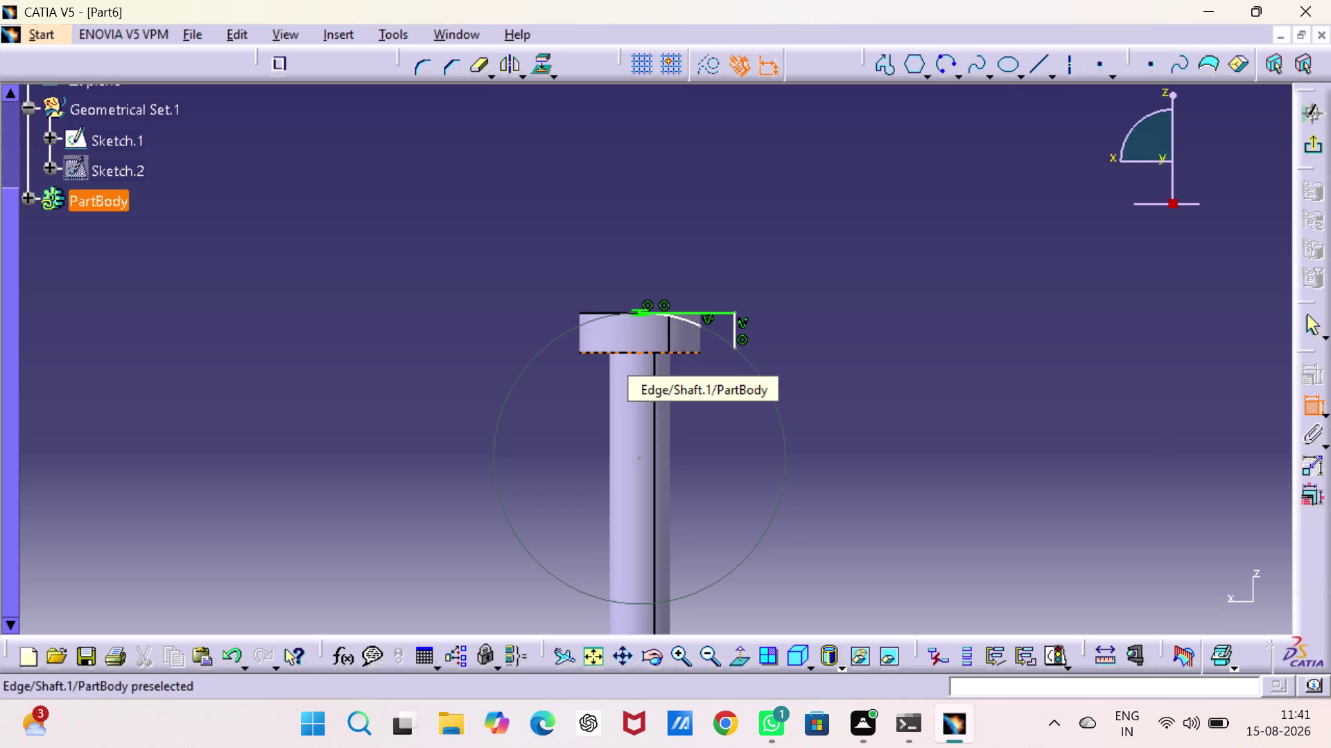
Try constraining the vertical line against the head's bottom edge through right-click options.
click(733, 351)
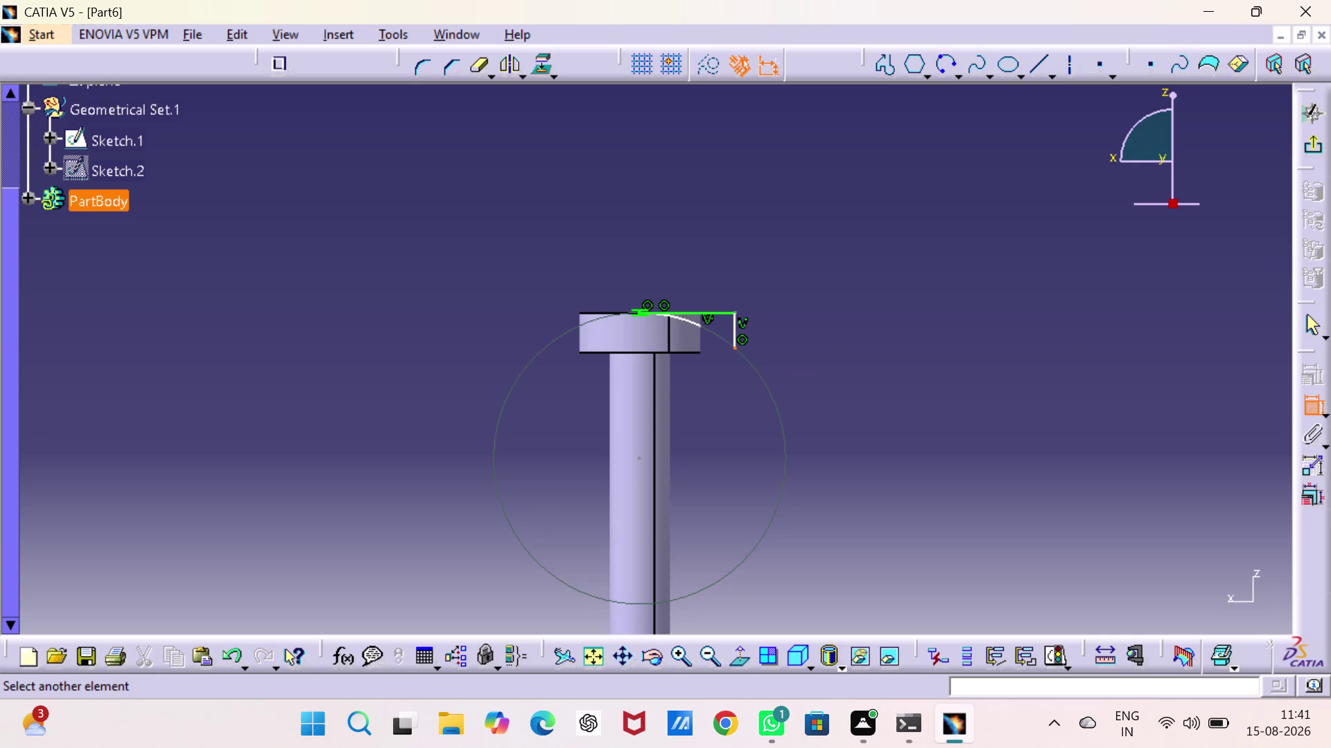
click(704, 352)
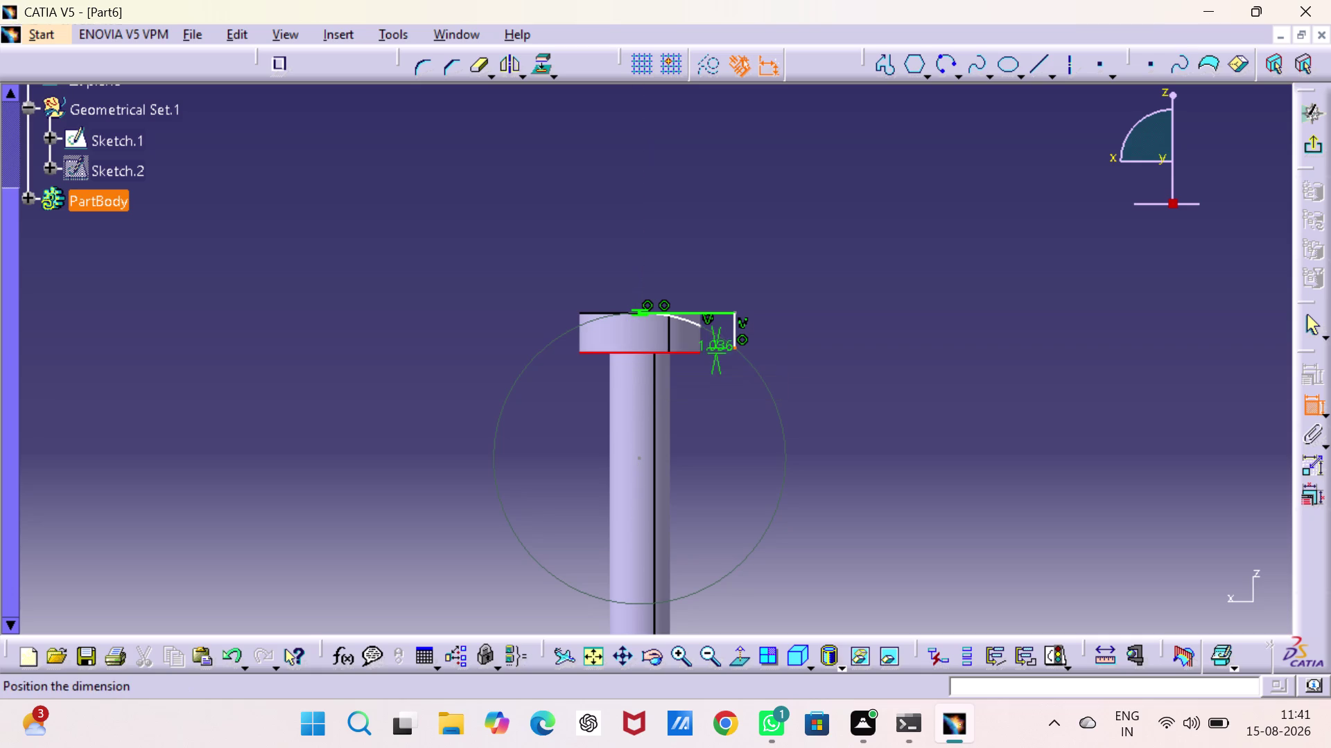
right_click(768, 410)
click(857, 498)
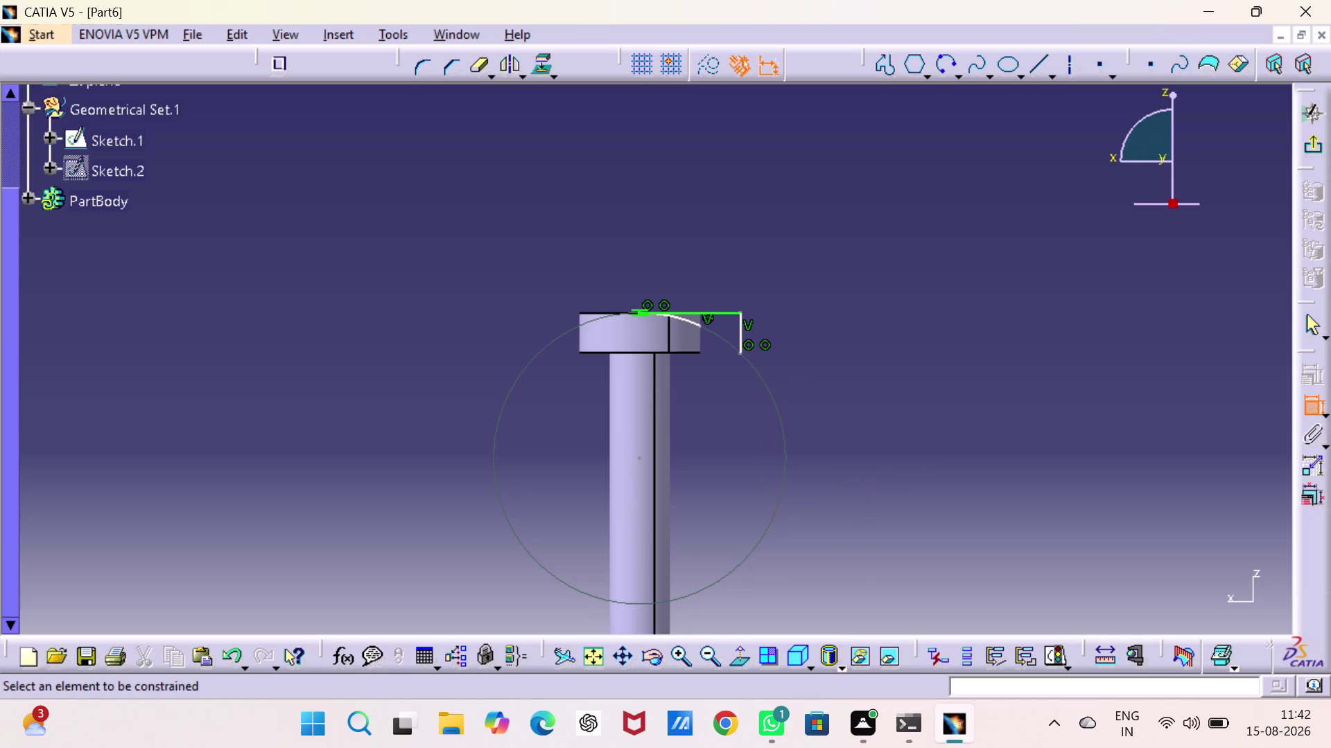
click(862, 458)
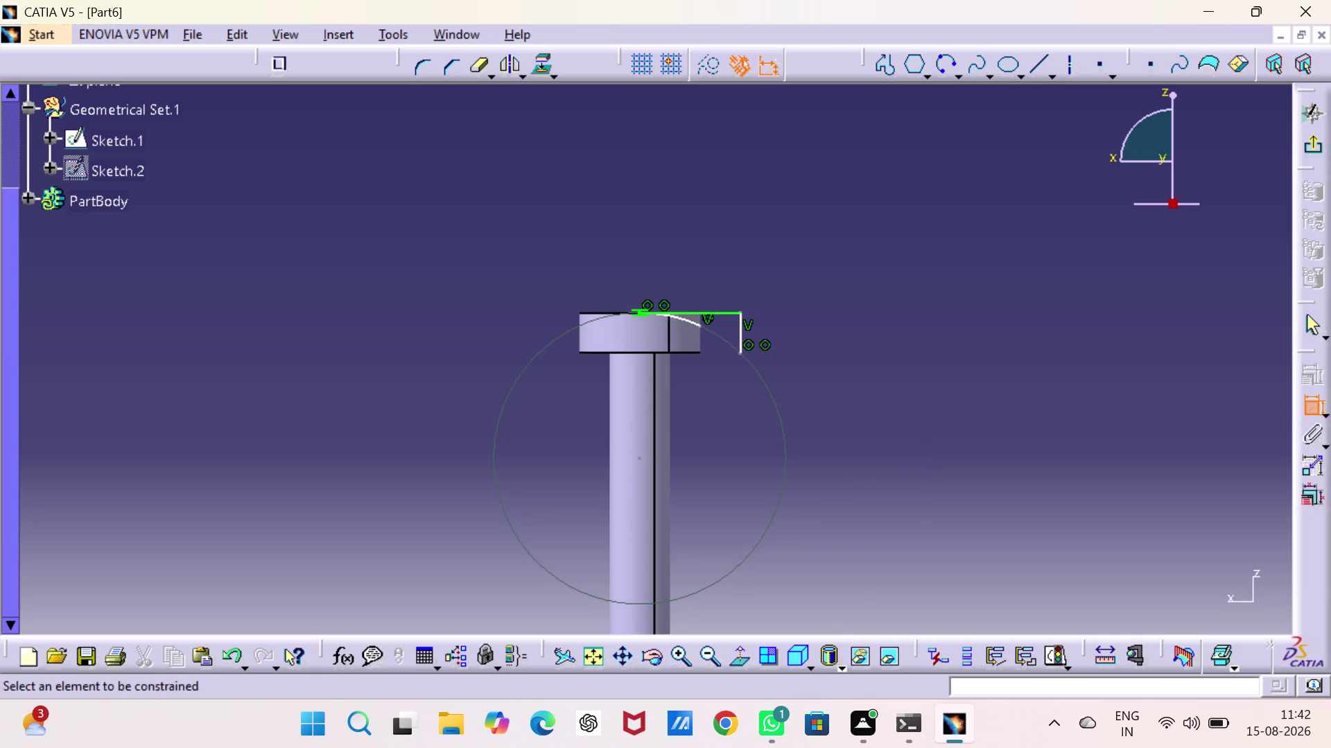
click(700, 327)
right_click(699, 327)
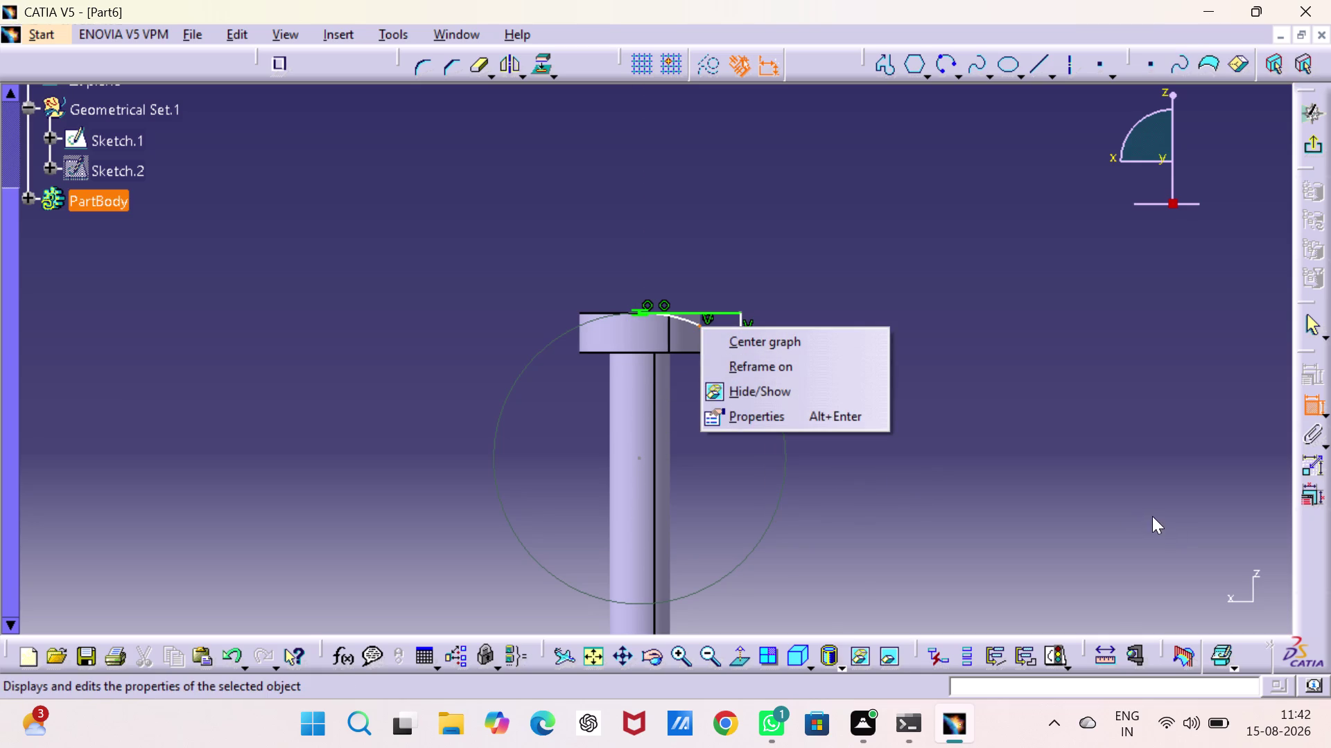
click(808, 489)
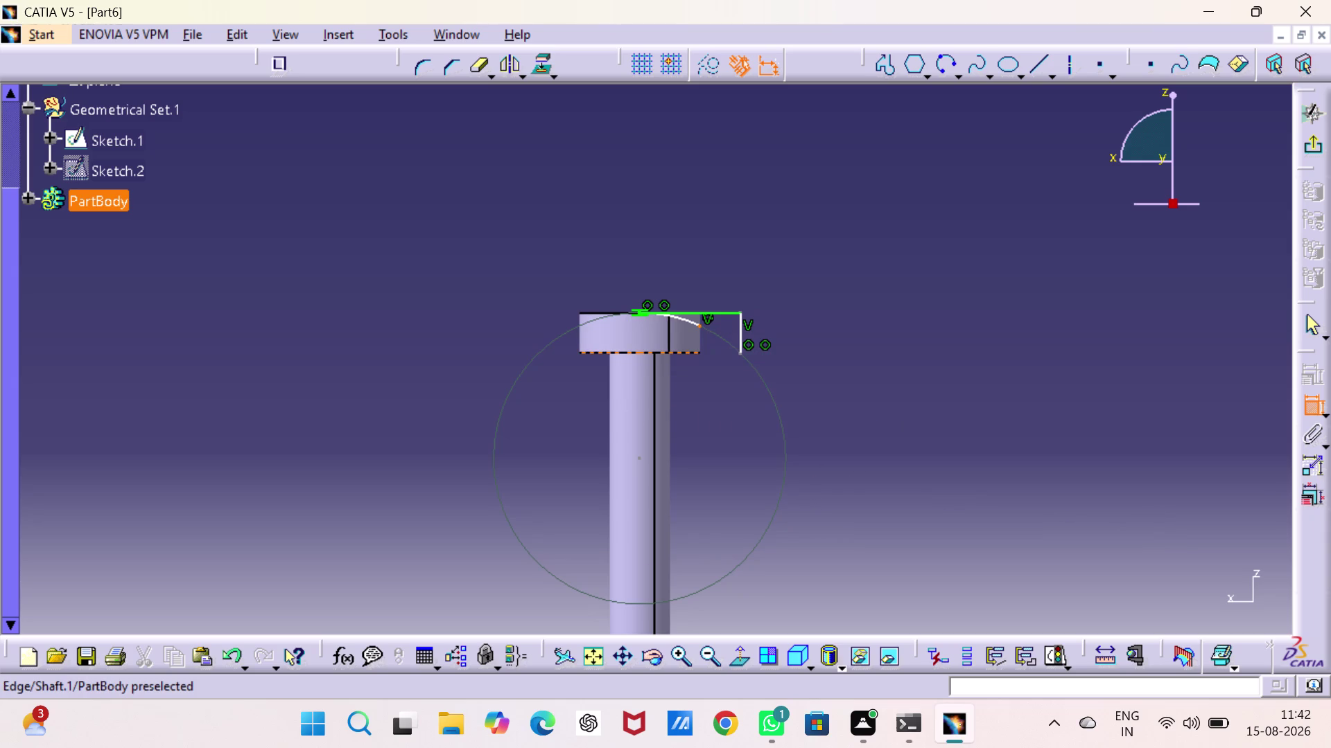
click(702, 351)
right_click(709, 368)
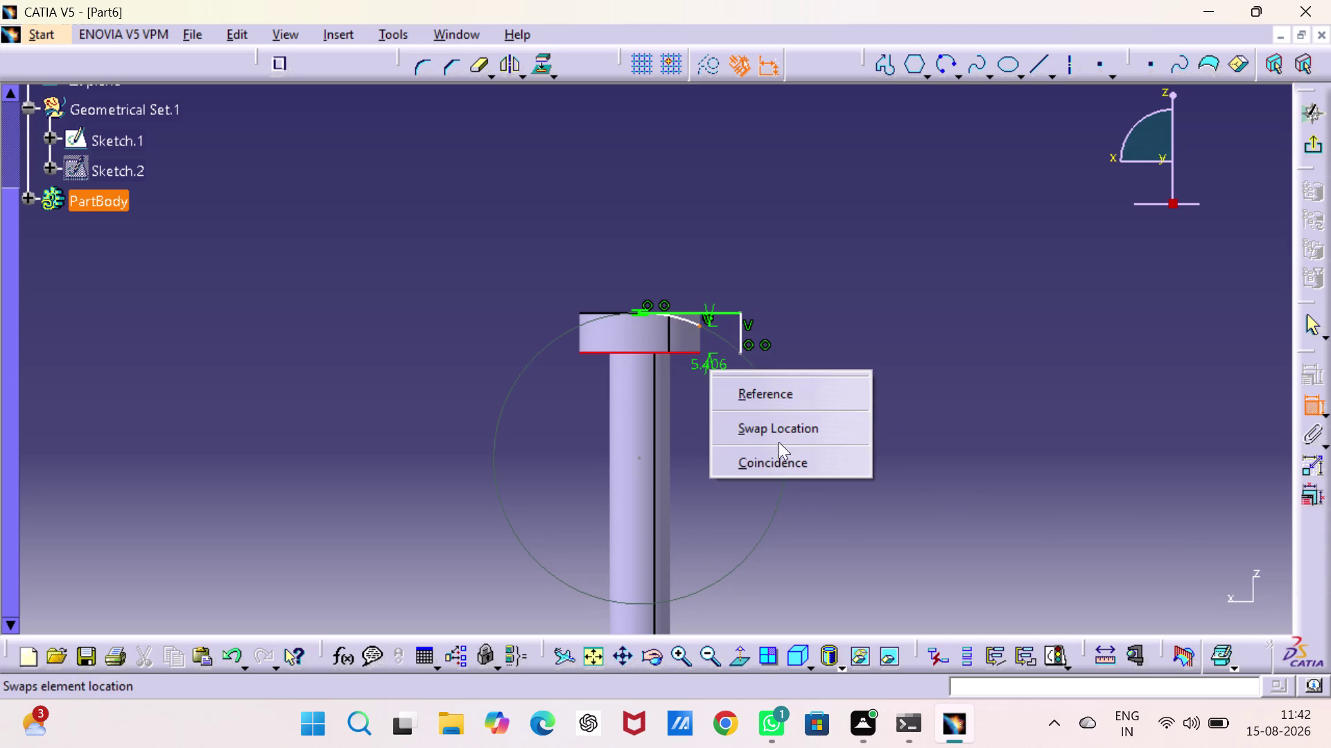
click(783, 464)
click(797, 447)
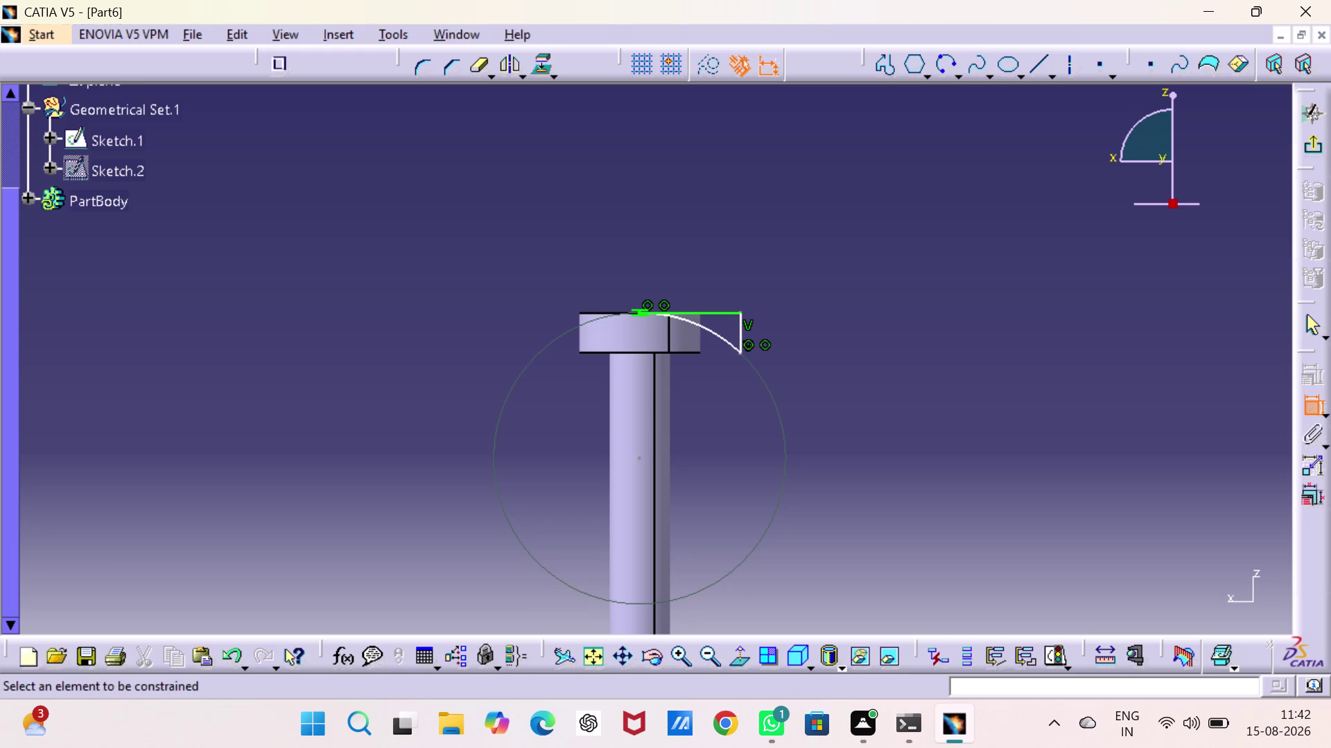
Drag the head's arc into a new shape and apply a relation option.
drag(738, 352, 735, 356)
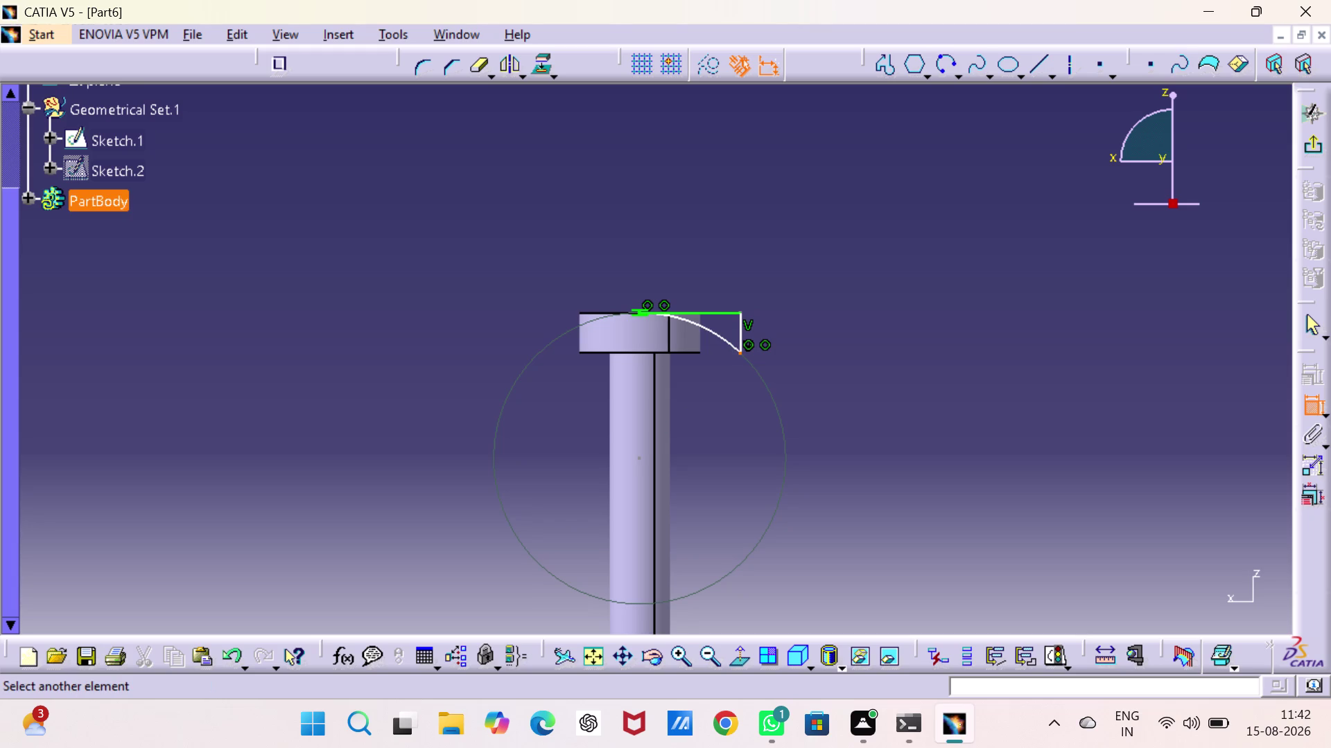
drag(735, 355, 664, 424)
drag(663, 429, 794, 411)
right_click(799, 398)
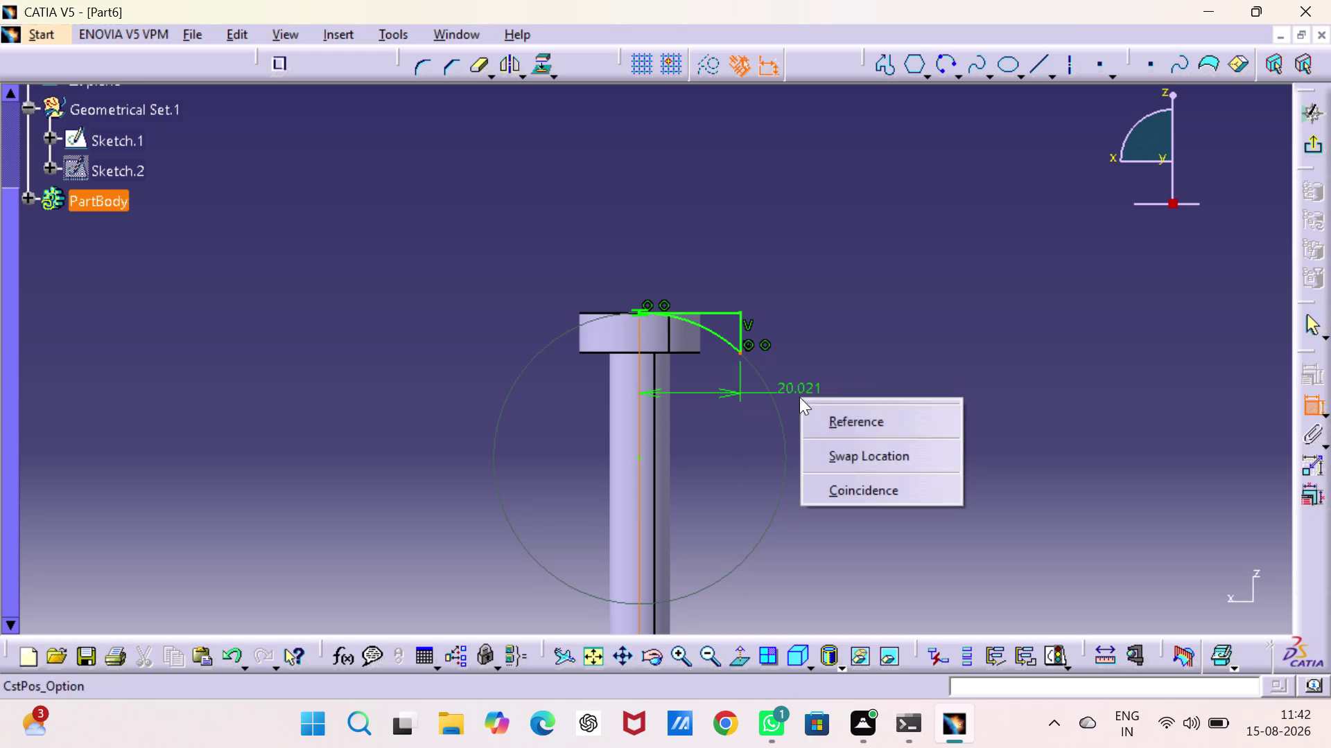
click(881, 483)
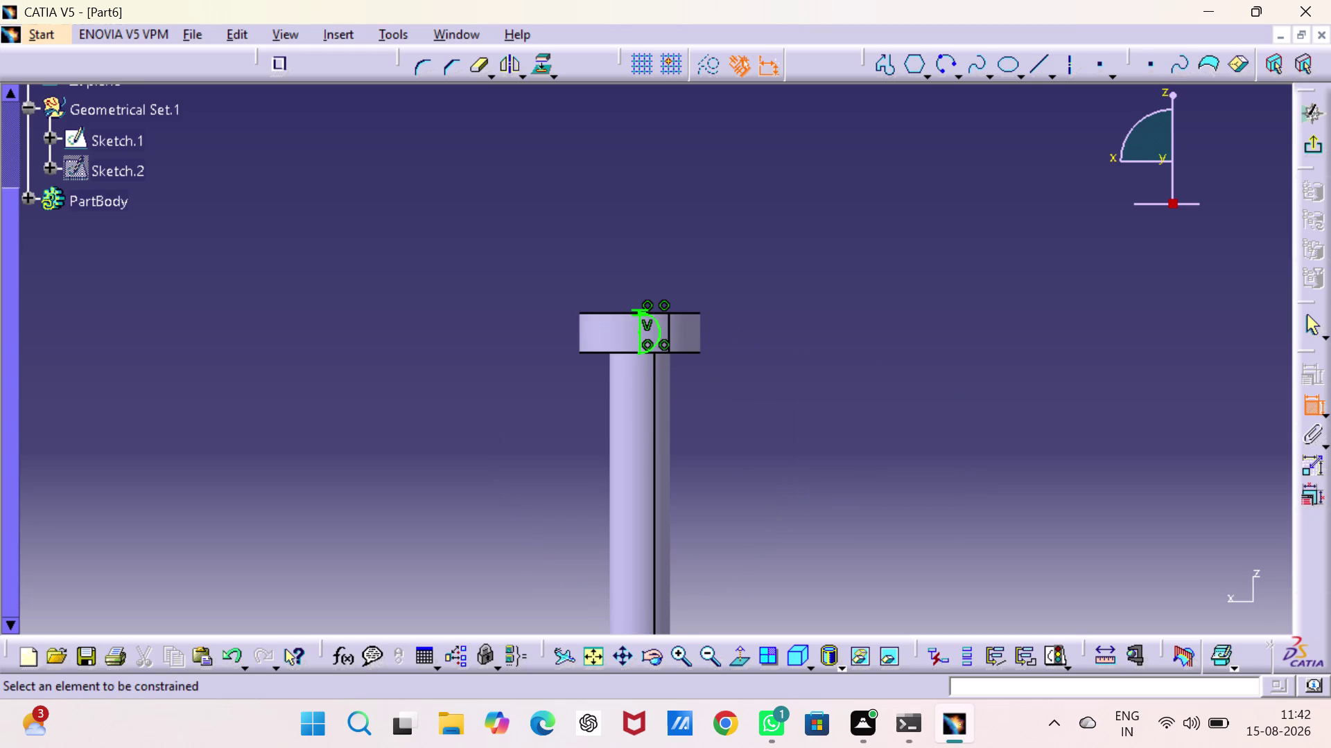
Undo the changes back to the smaller arc ending at the head's lower right corner.
key(ctrl+z)
key(ctrl+z)
key(Escape)
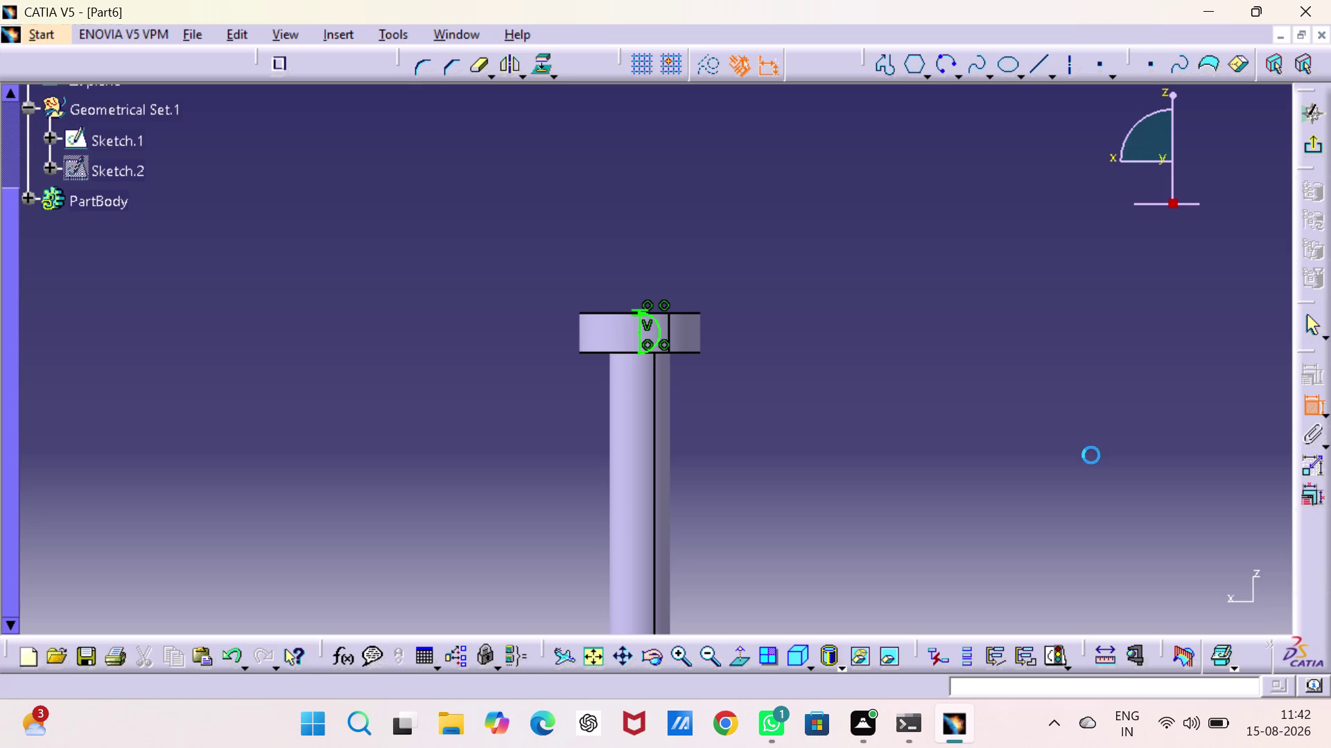
key(Escape)
key(Escape)
key(ctrl+z)
key(ctrl+z)
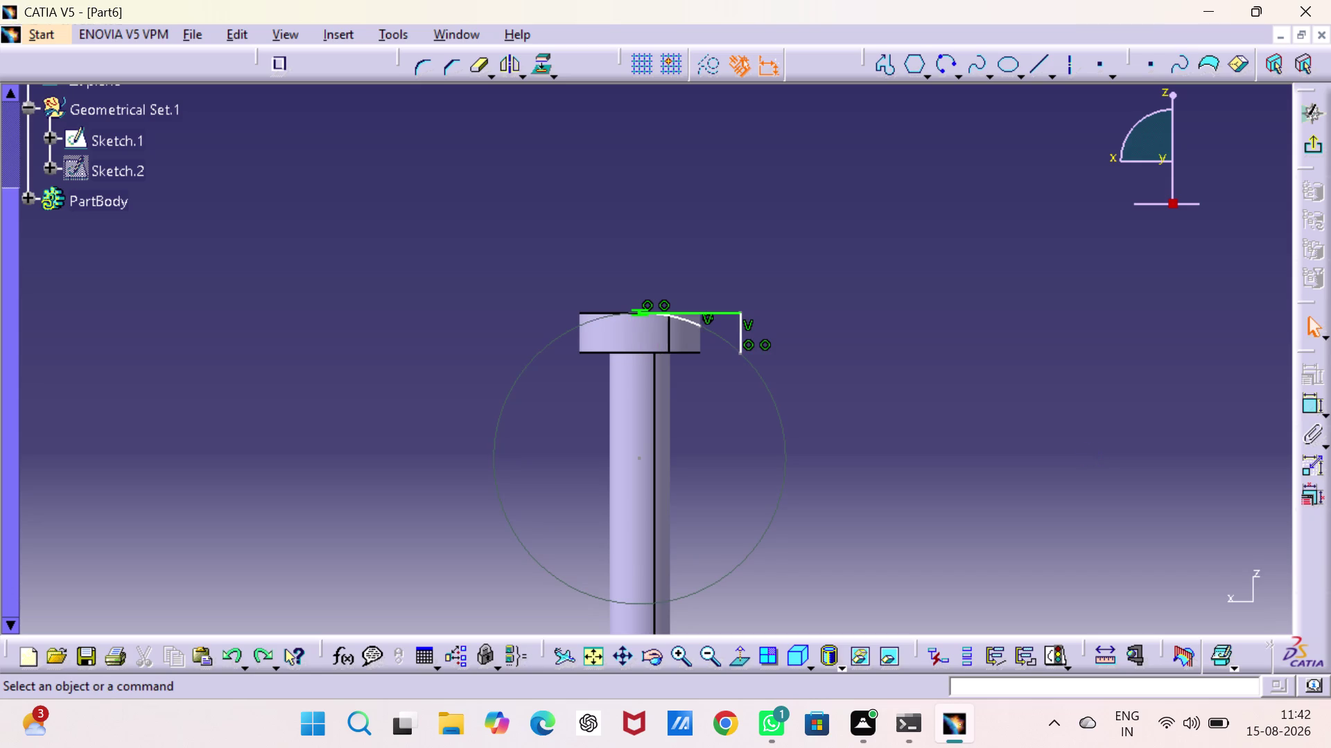
key(ctrl+z)
key(ctrl+z)
key(ctrl+z)
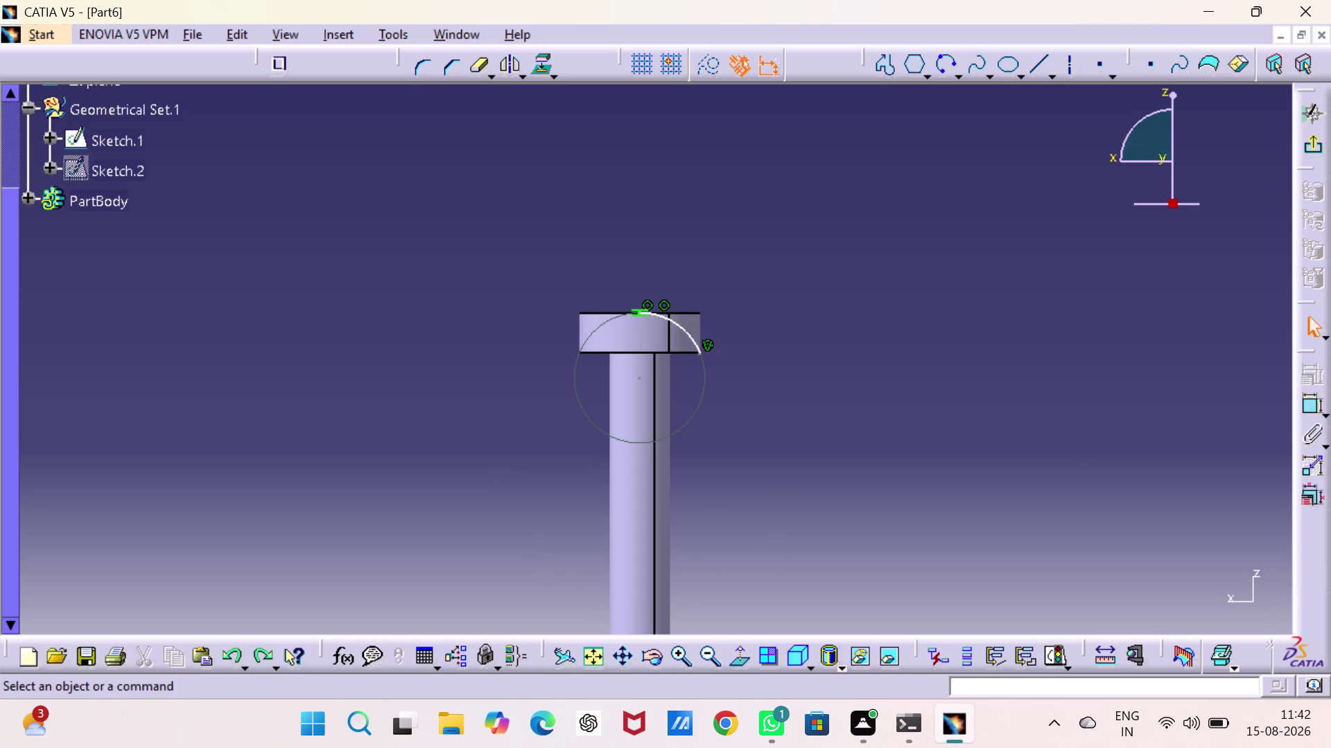
key(ctrl+z)
key(ctrl+z)
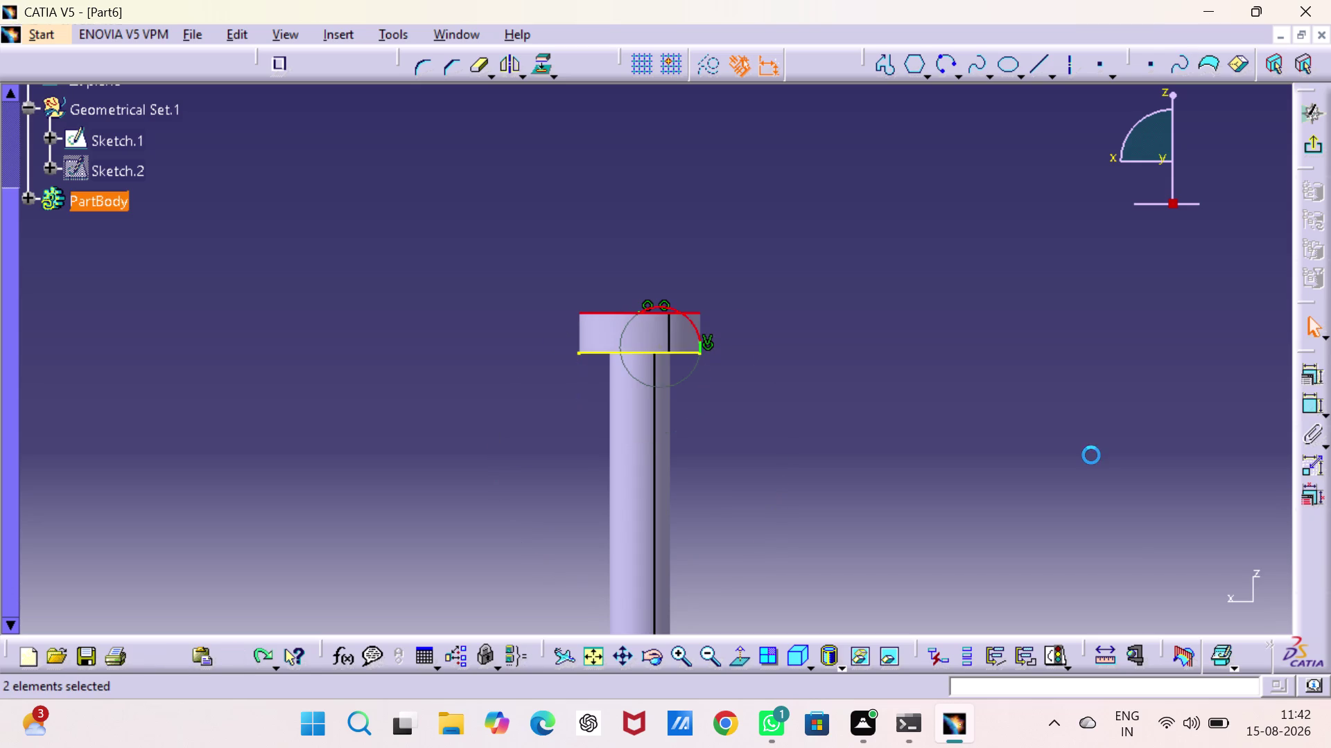
Delete the head's projected bottom edge from Sketch.4.
click(1029, 423)
click(952, 360)
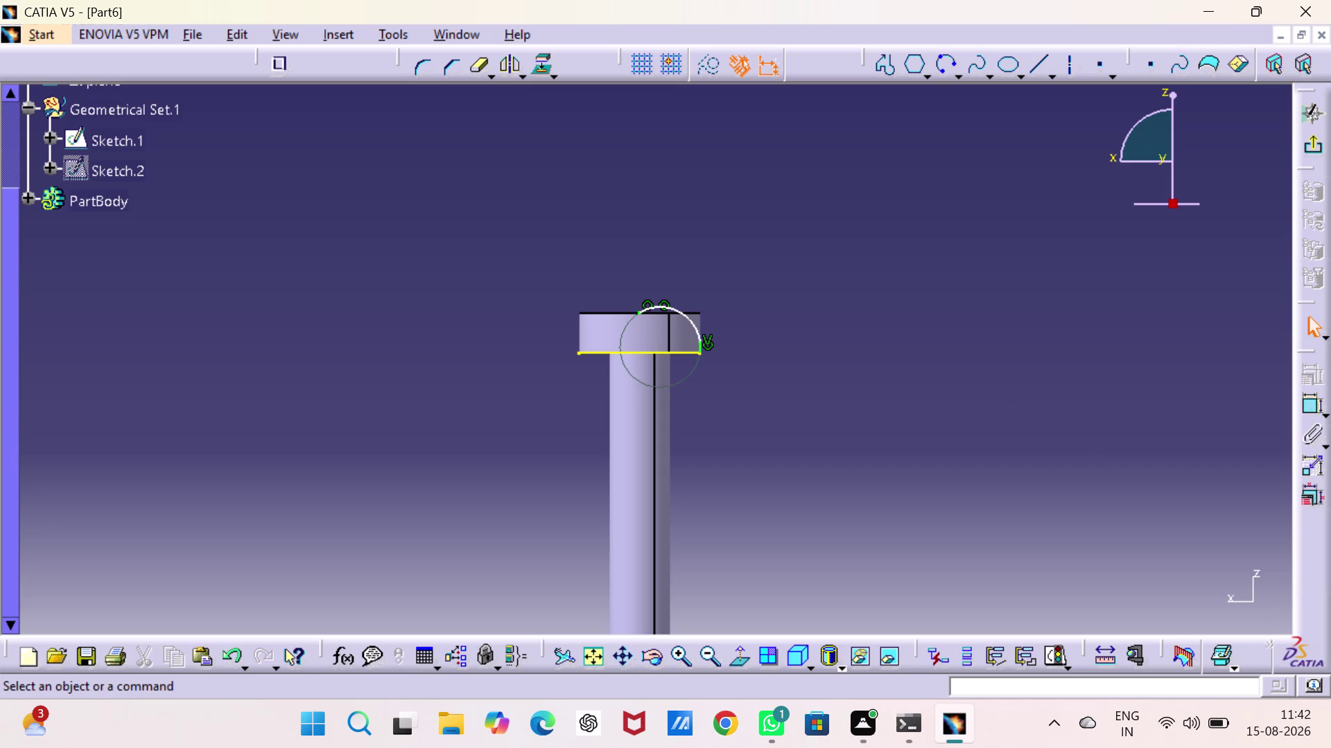
click(702, 347)
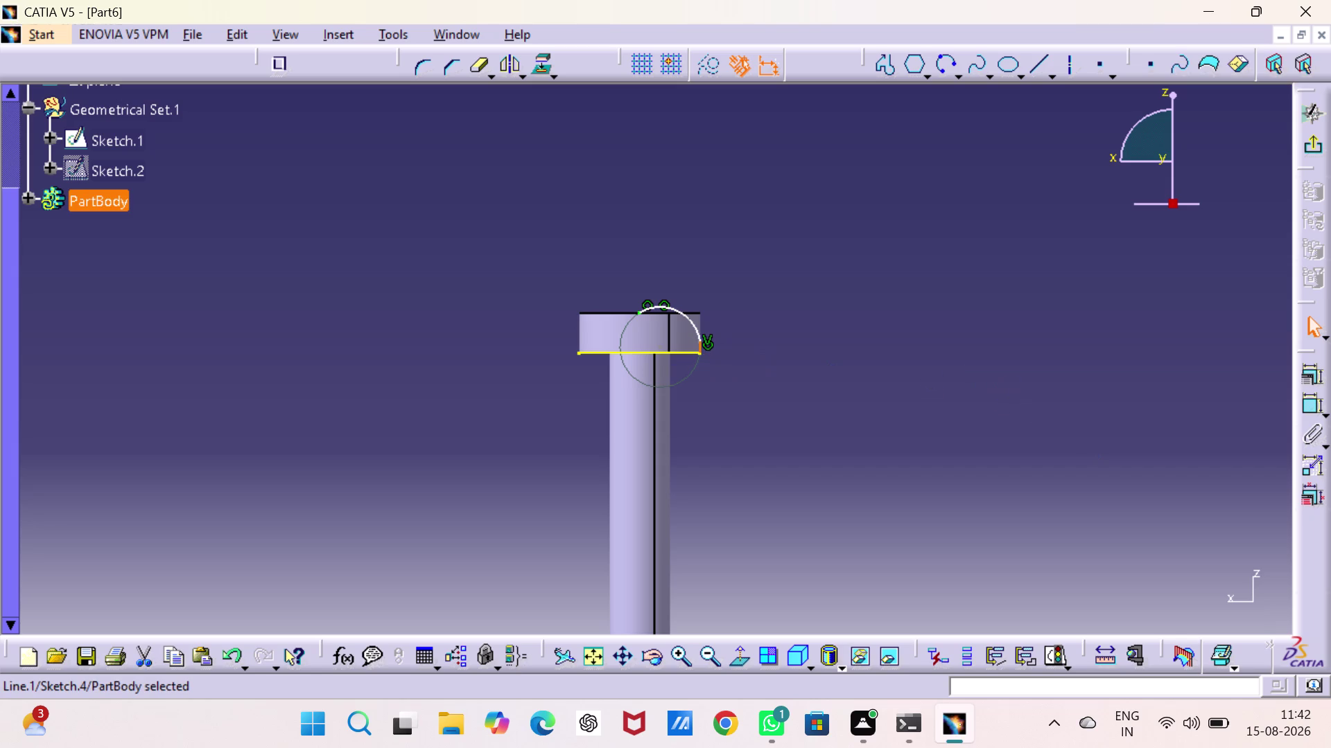
key(Delete)
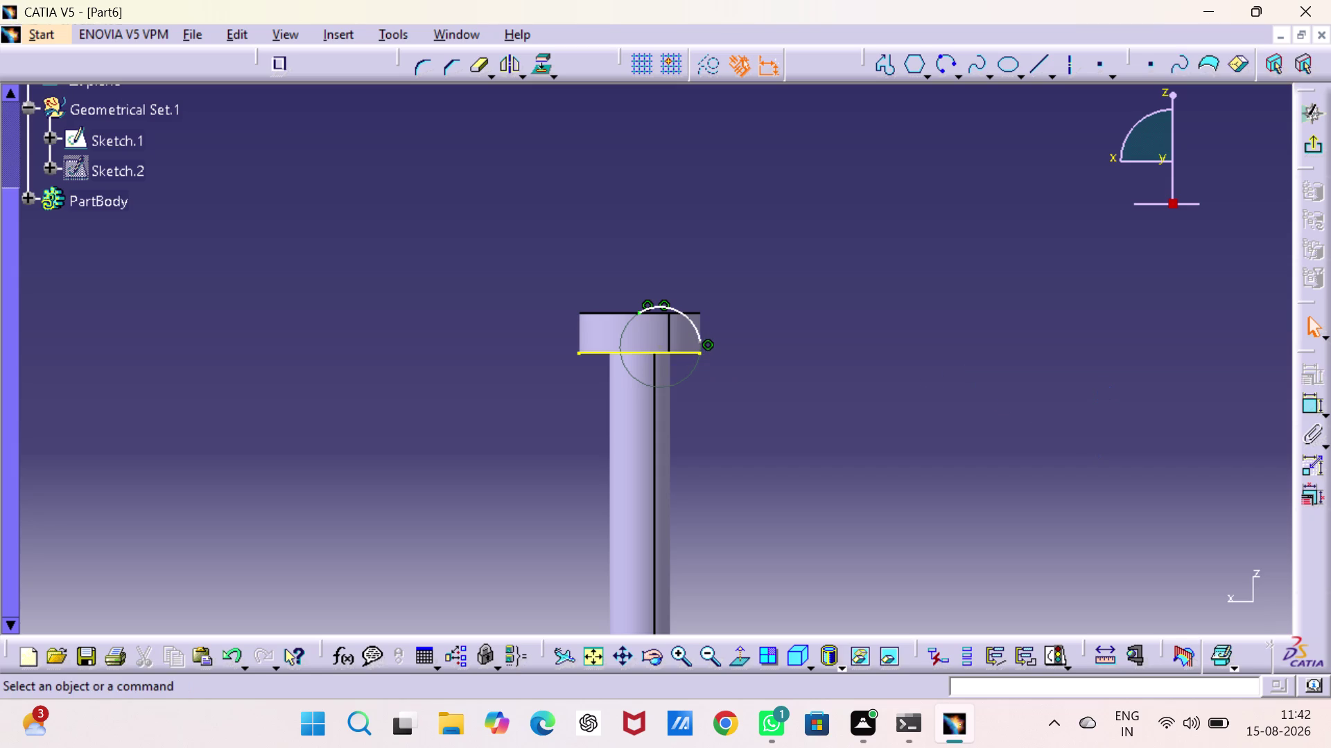
Make the arc's lower endpoint coincident with the head's bottom edge.
click(1017, 359)
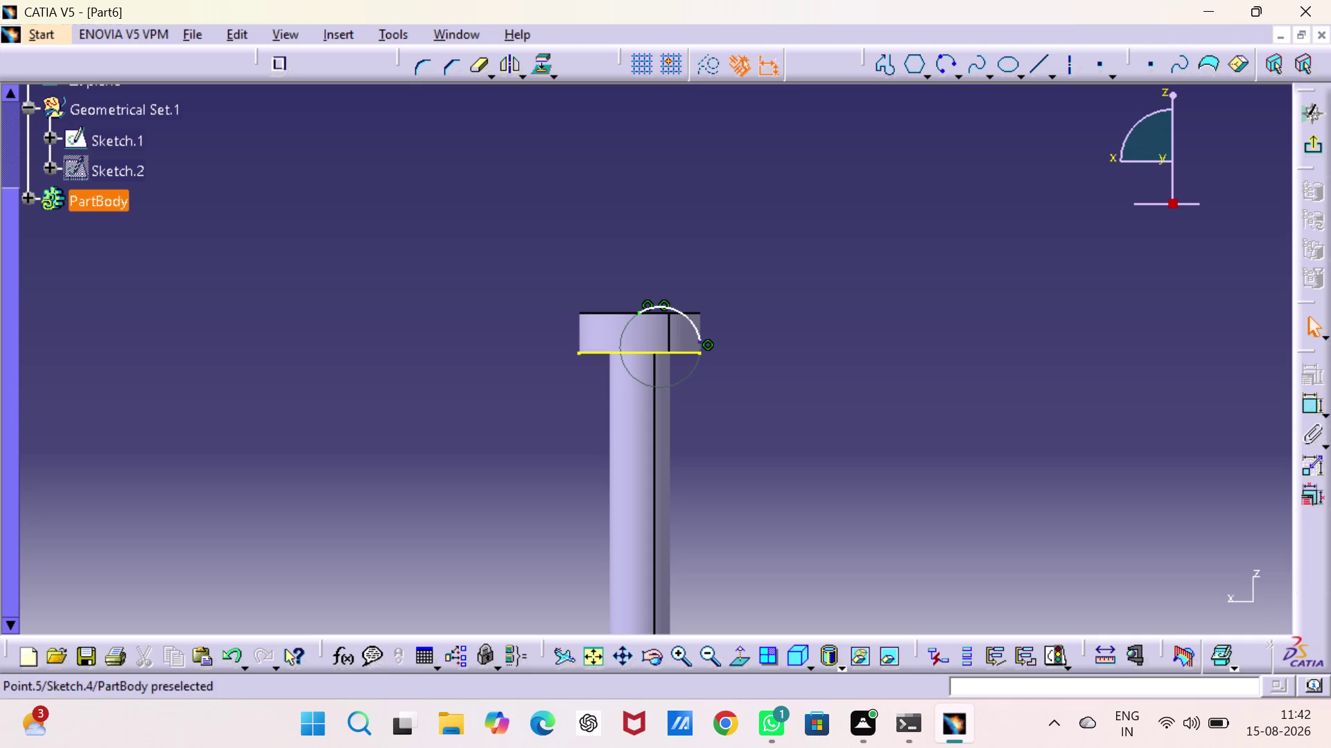
click(1309, 405)
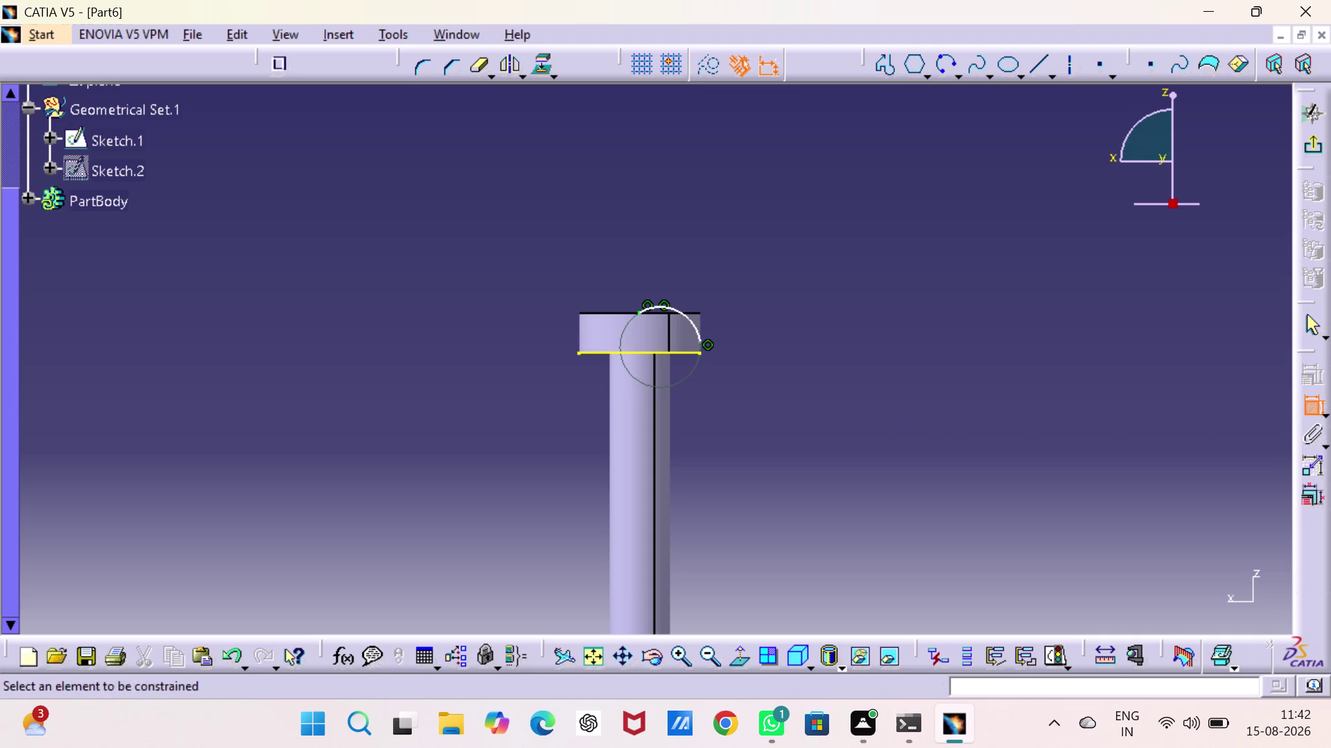
click(700, 353)
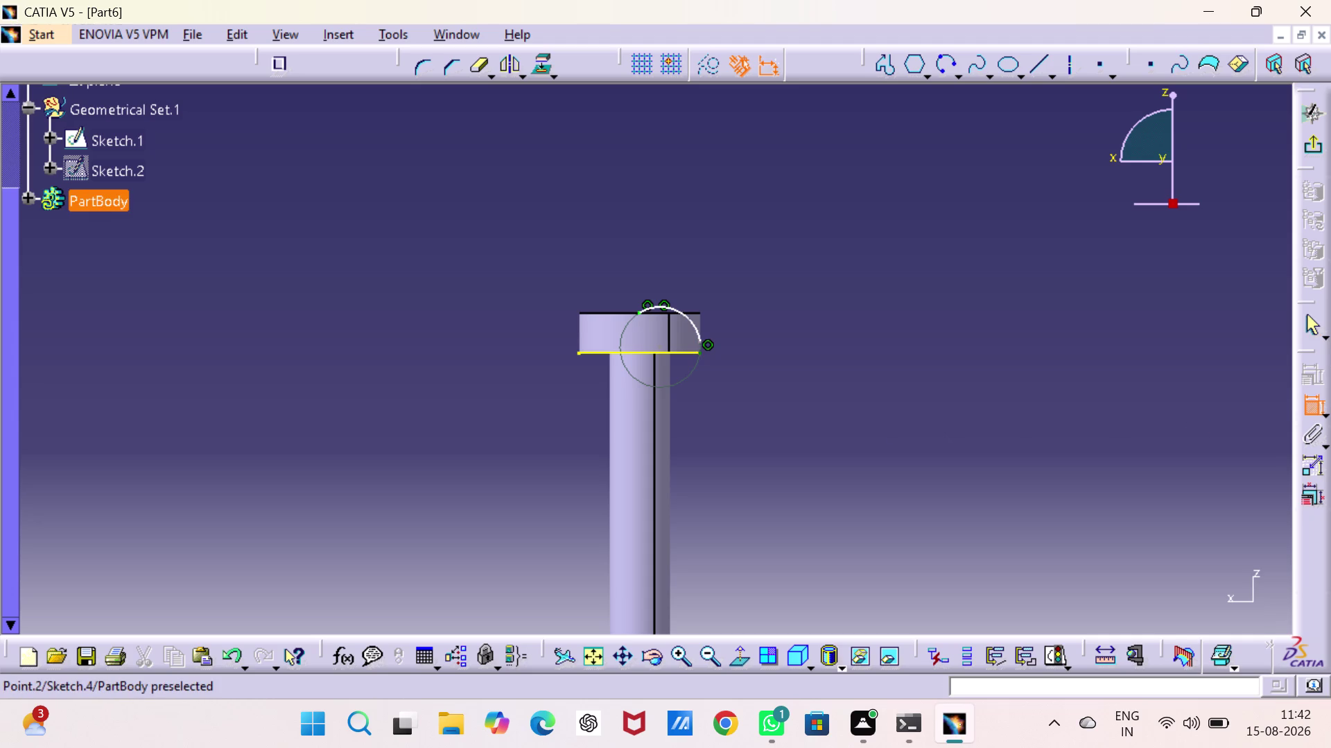
click(700, 341)
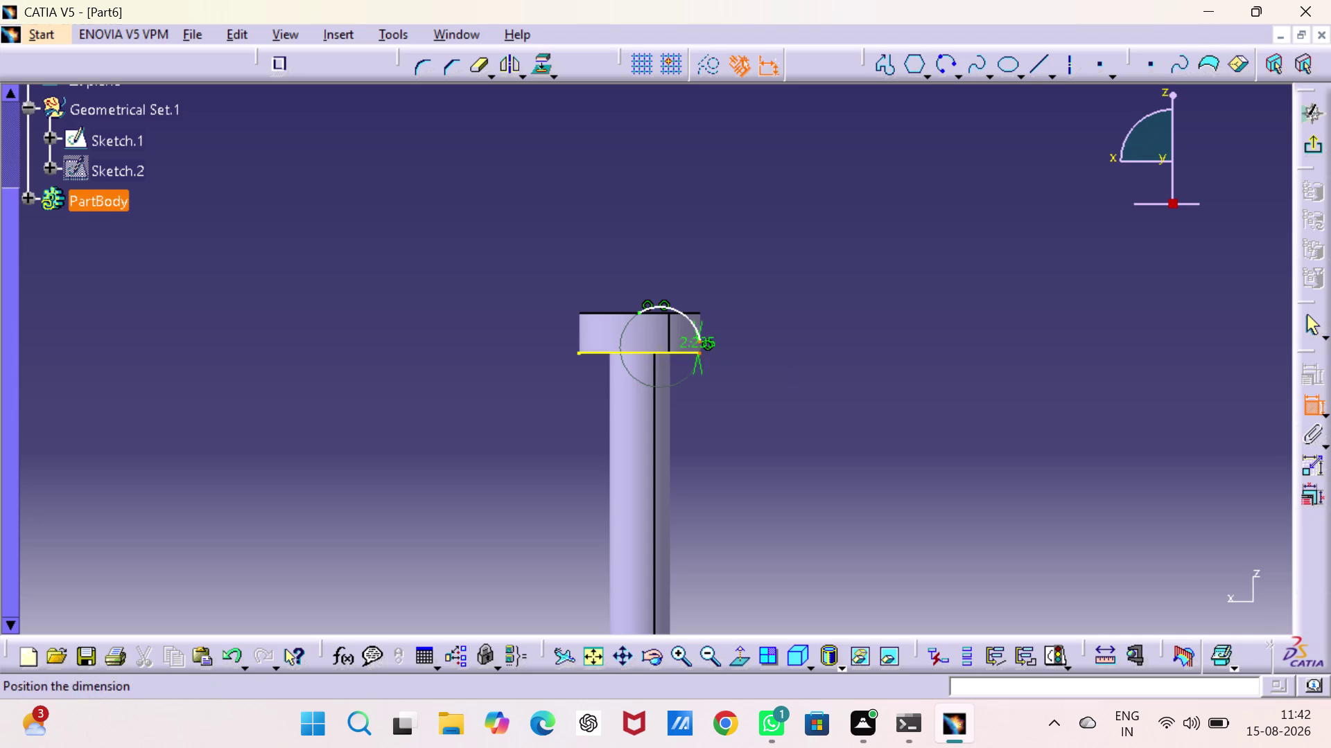
right_click(700, 341)
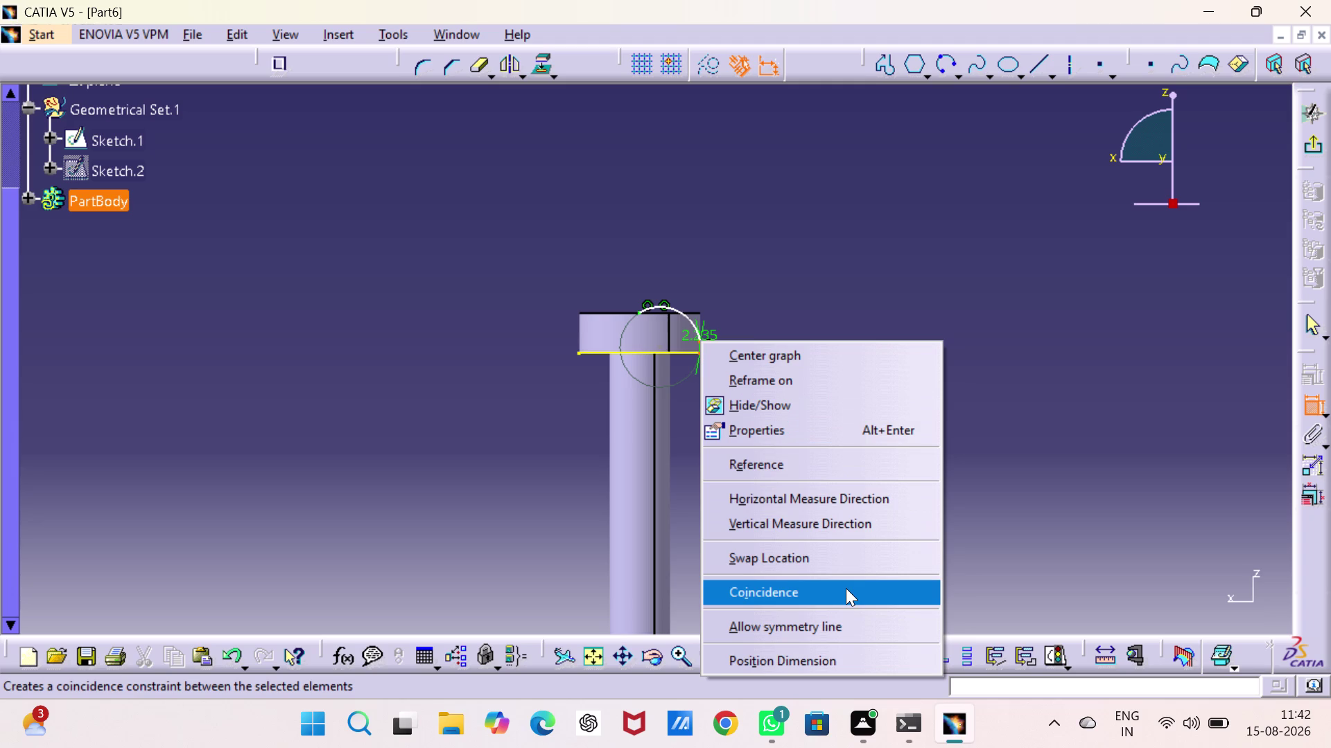
click(845, 588)
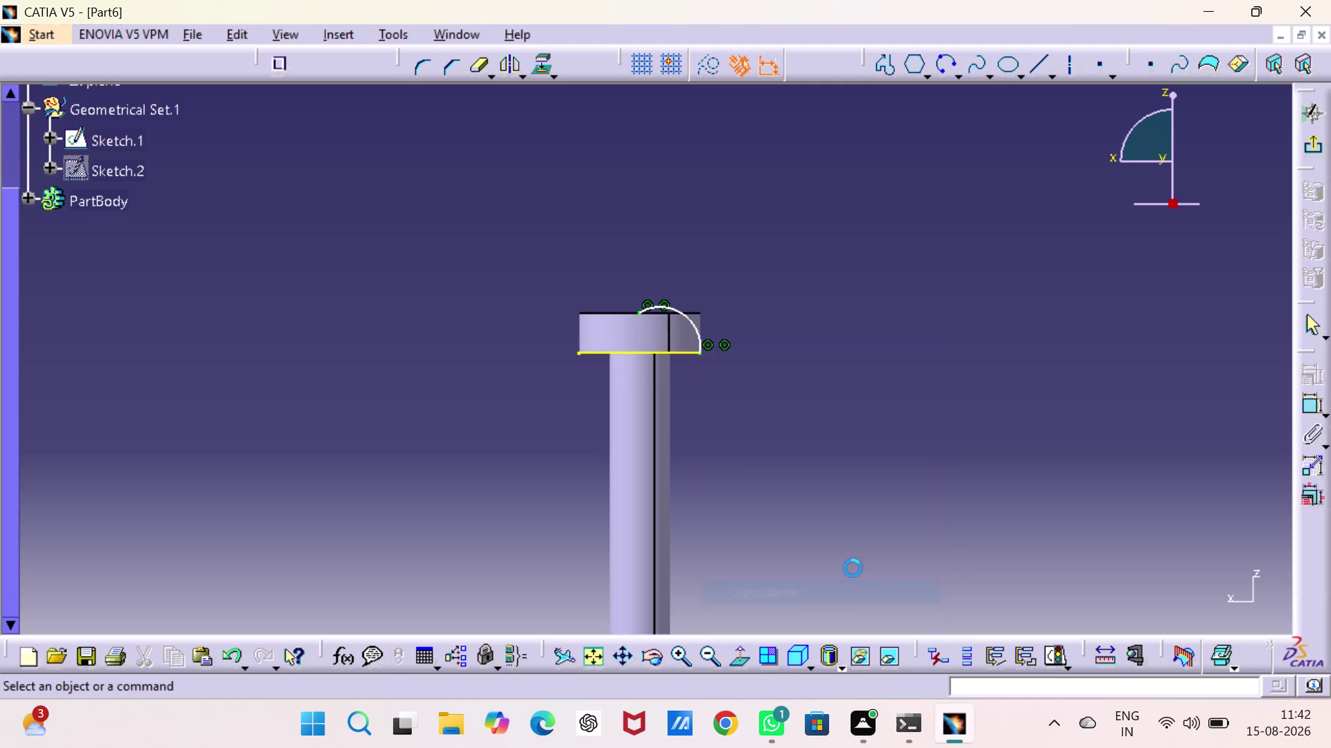
click(934, 441)
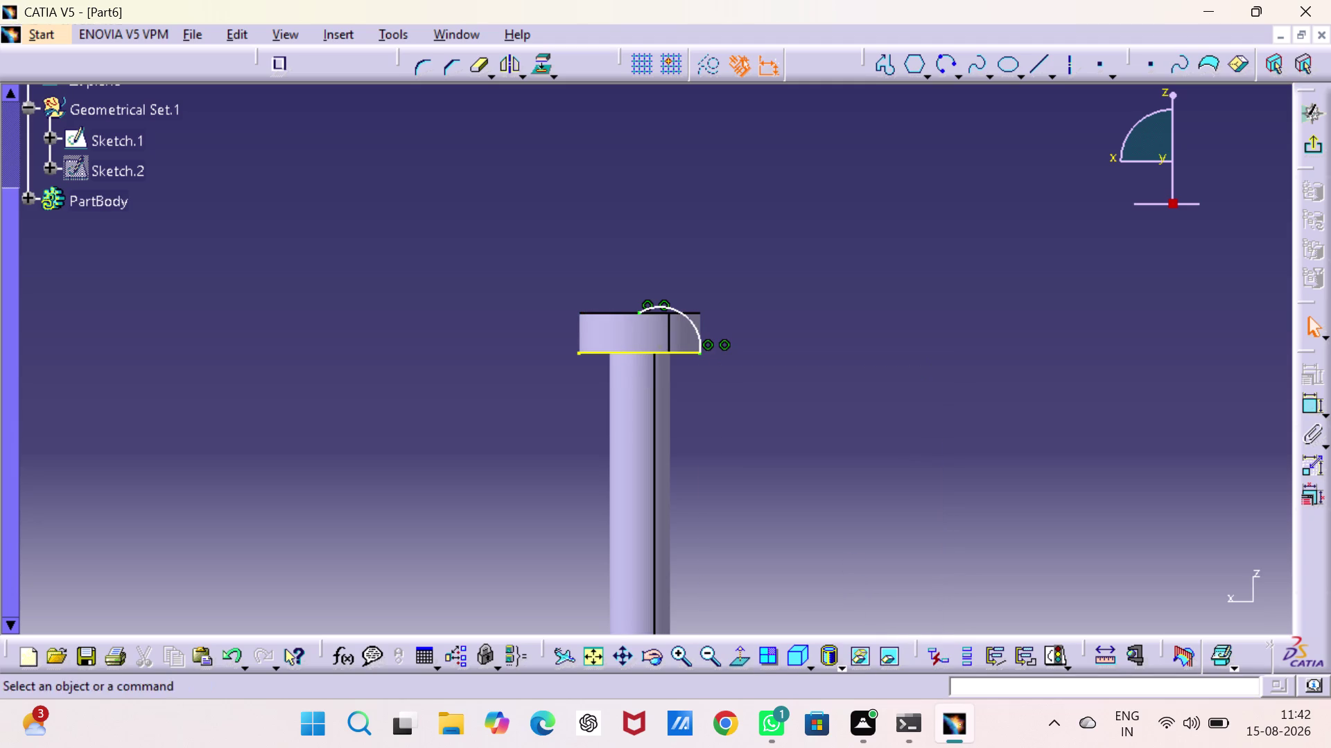
Constrain the arc to the head's top edge and delete the center point projection.
double_click(1303, 403)
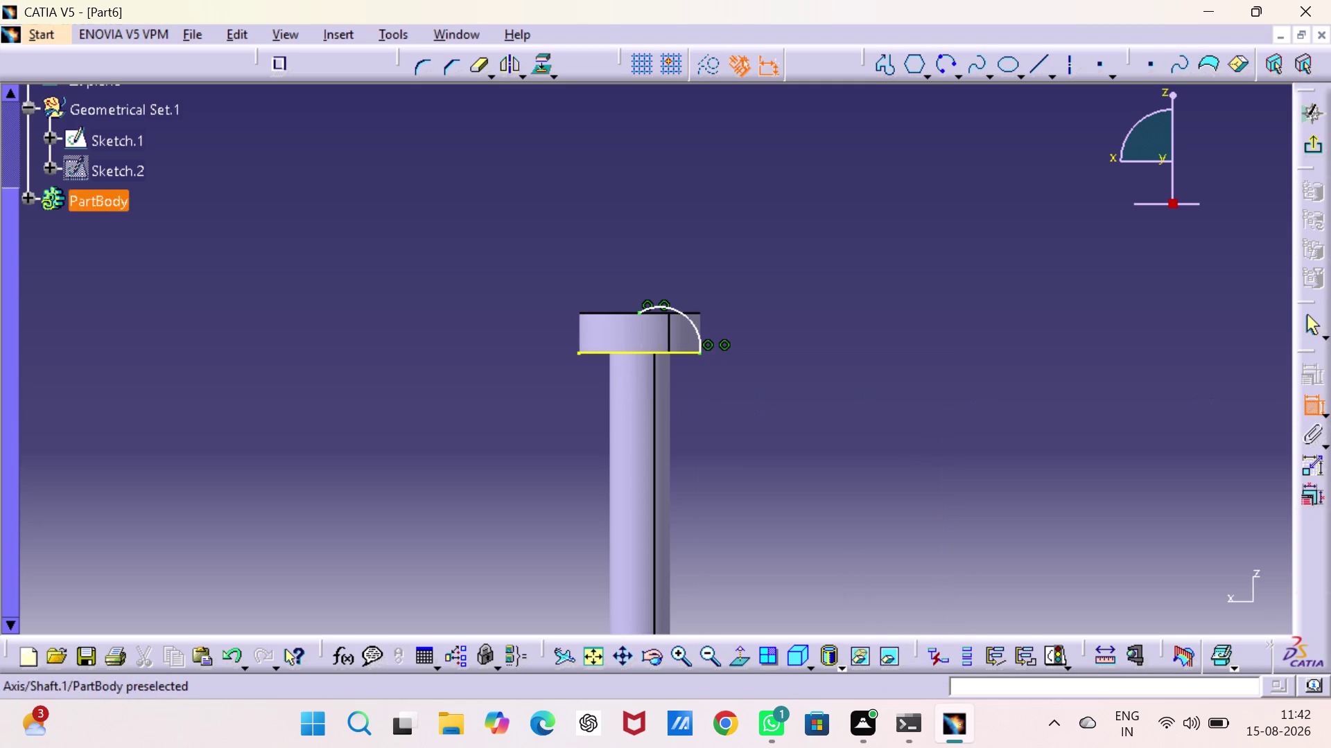
click(658, 312)
click(659, 306)
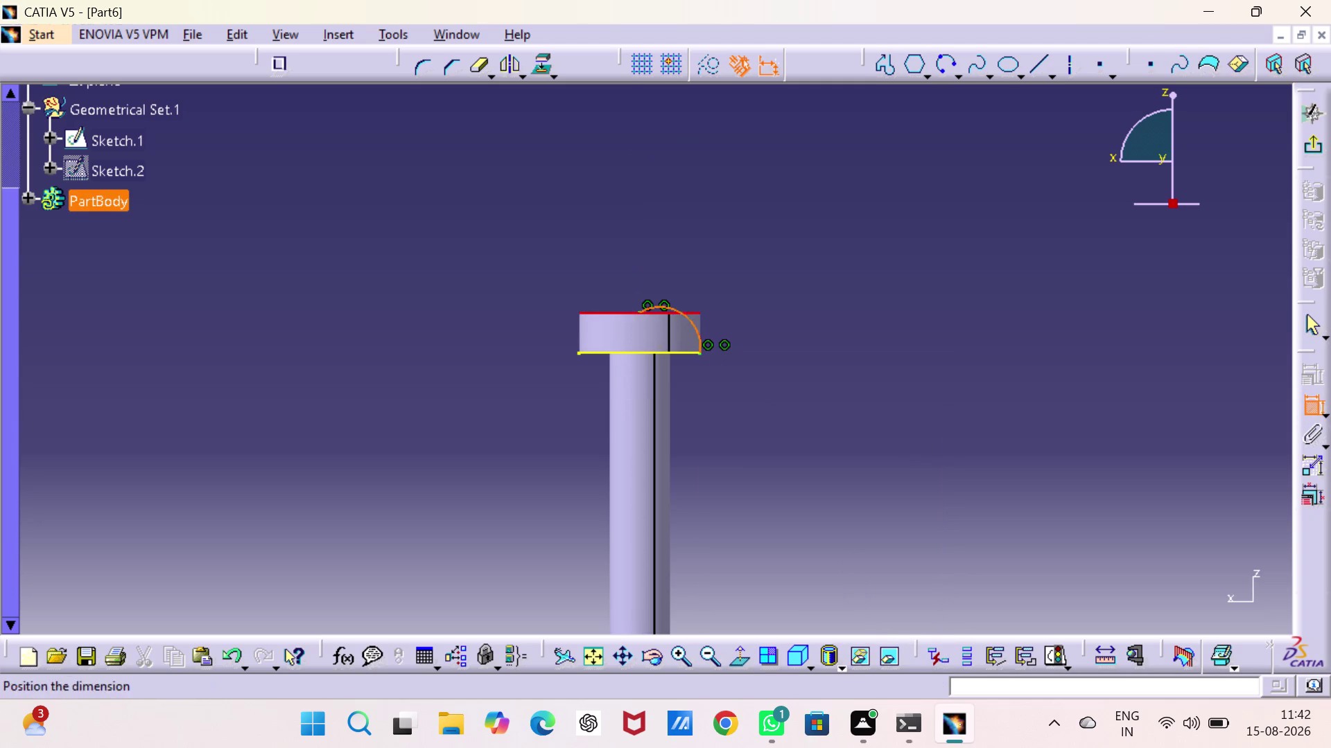
right_click(659, 306)
click(812, 487)
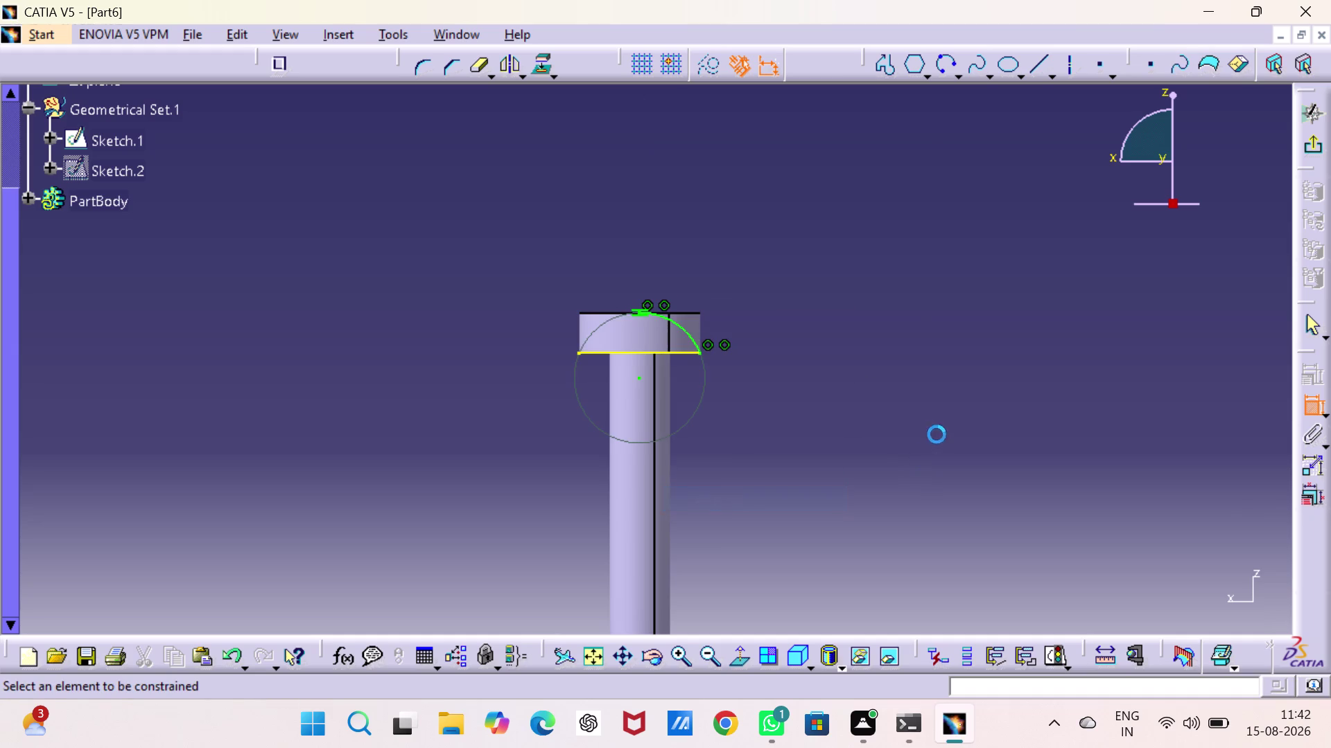
click(936, 434)
key(Escape)
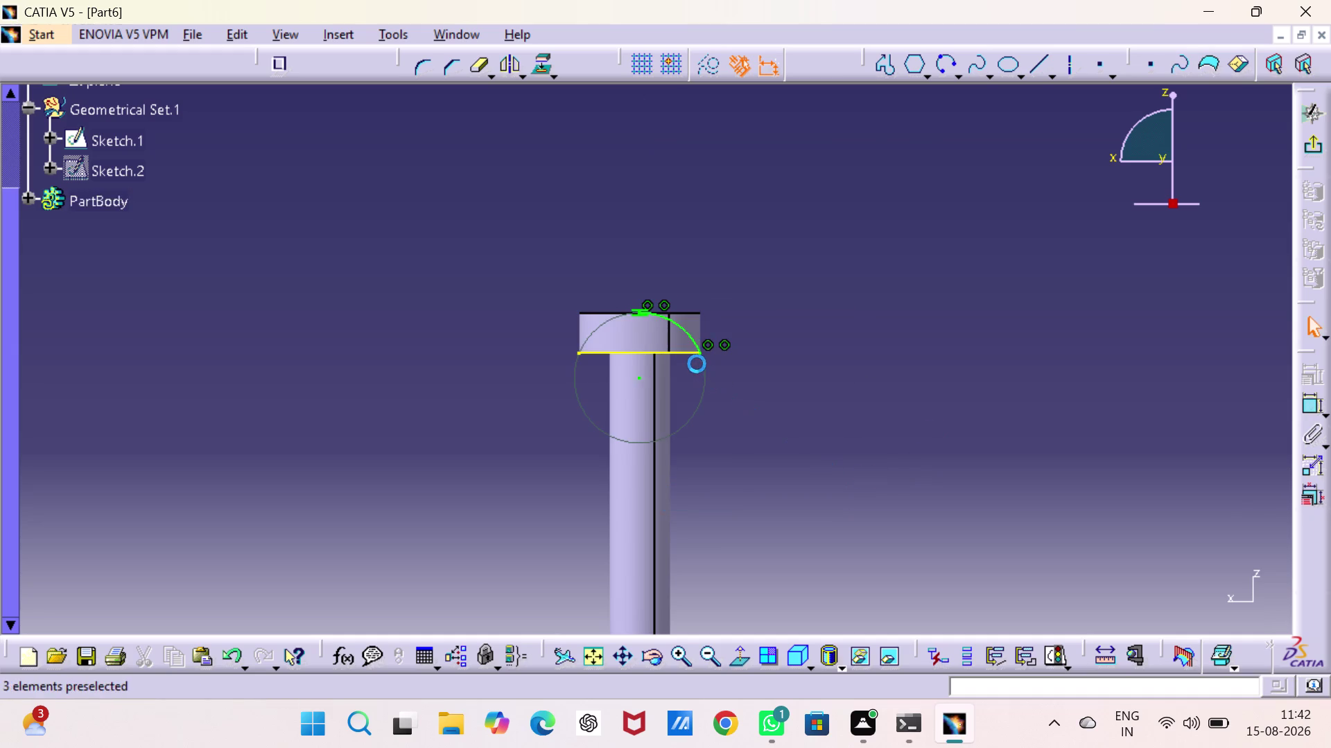
click(689, 355)
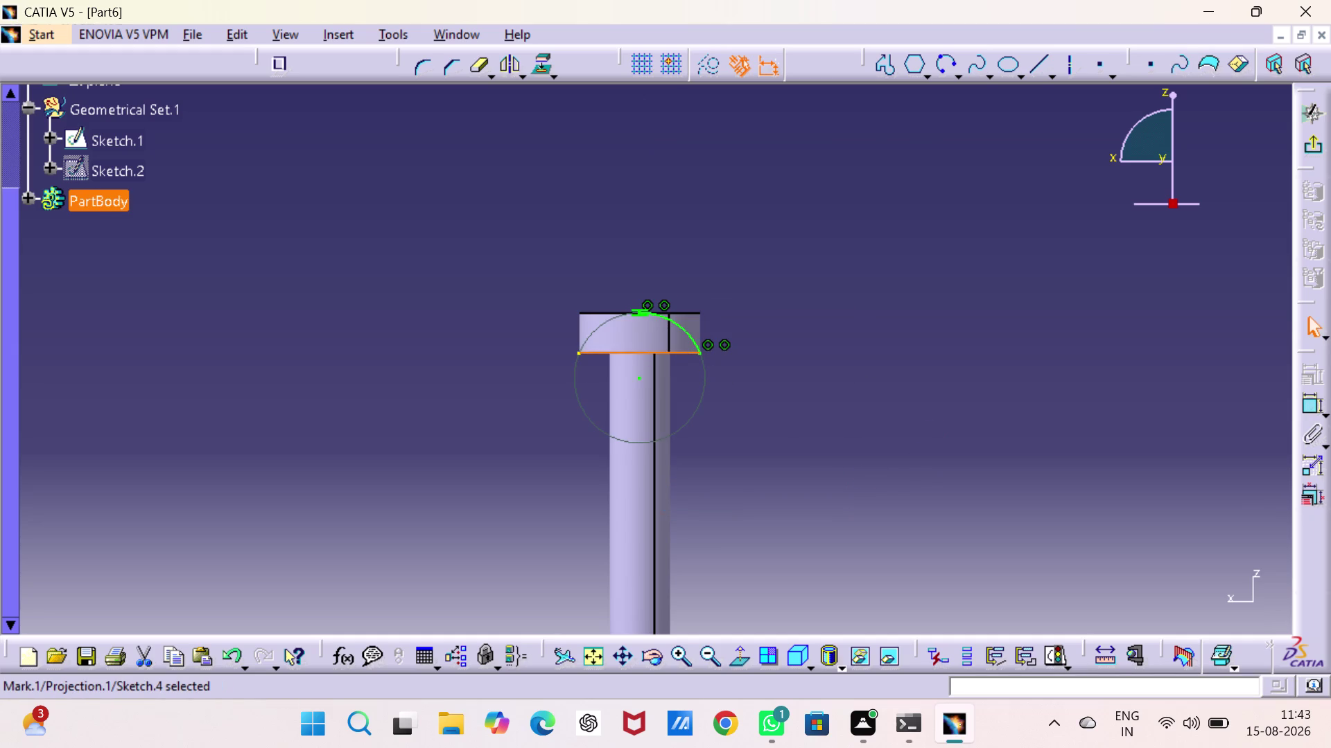
key(Delete)
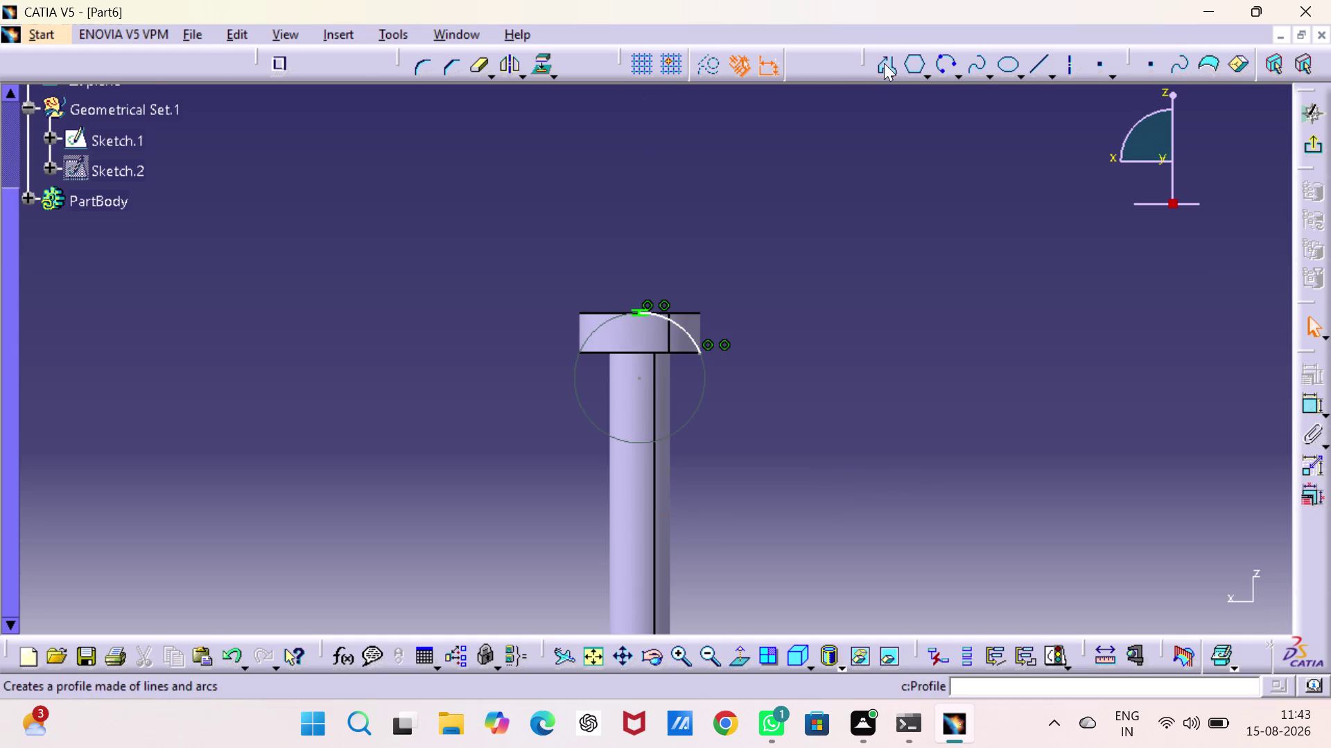
Draw lines from H0 V104 to 12,104 and down to 12,96, then exit the workbench.
click(883, 63)
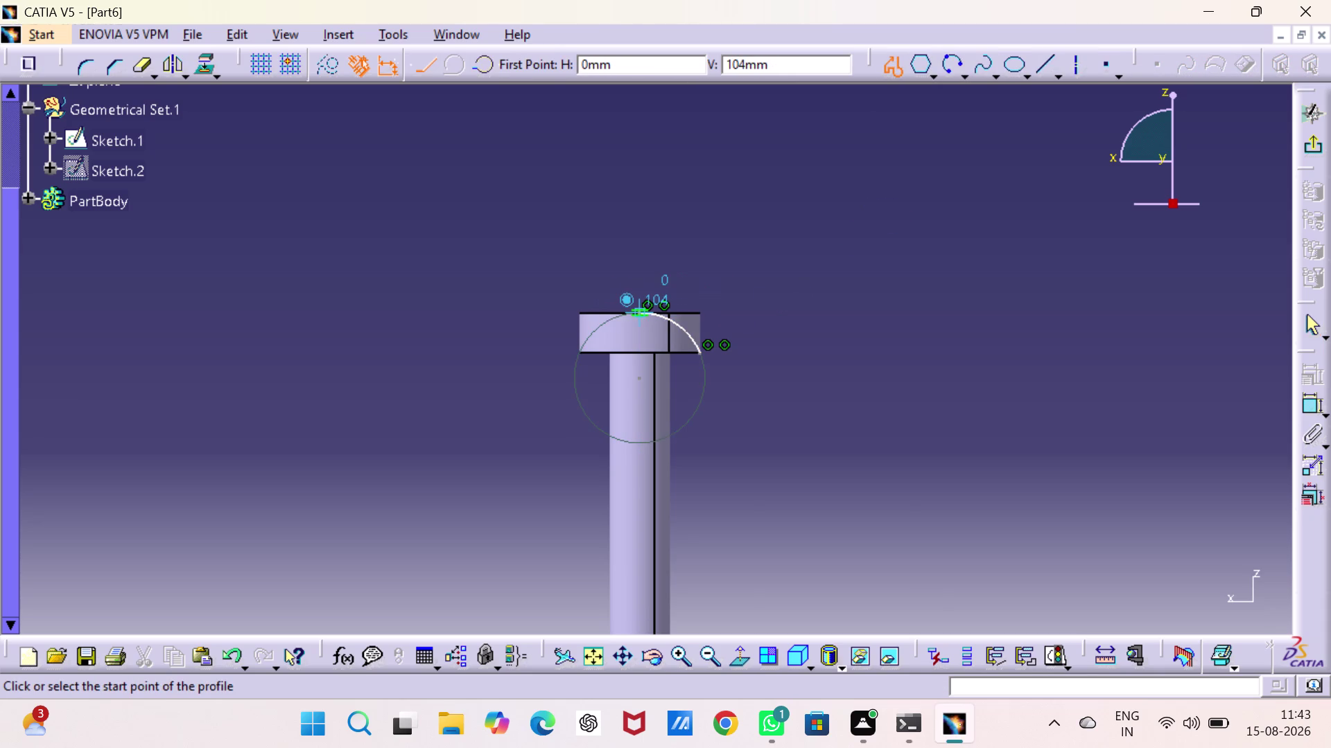
click(637, 313)
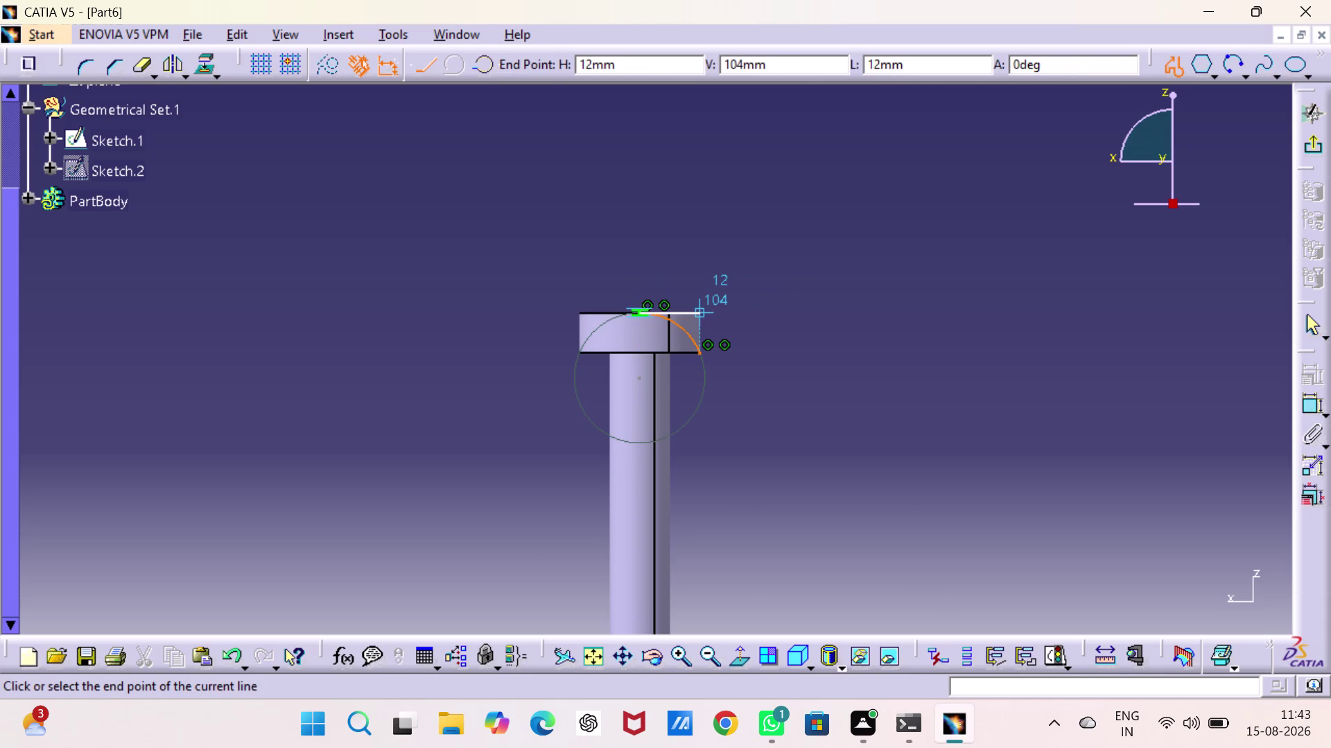
click(698, 313)
click(698, 350)
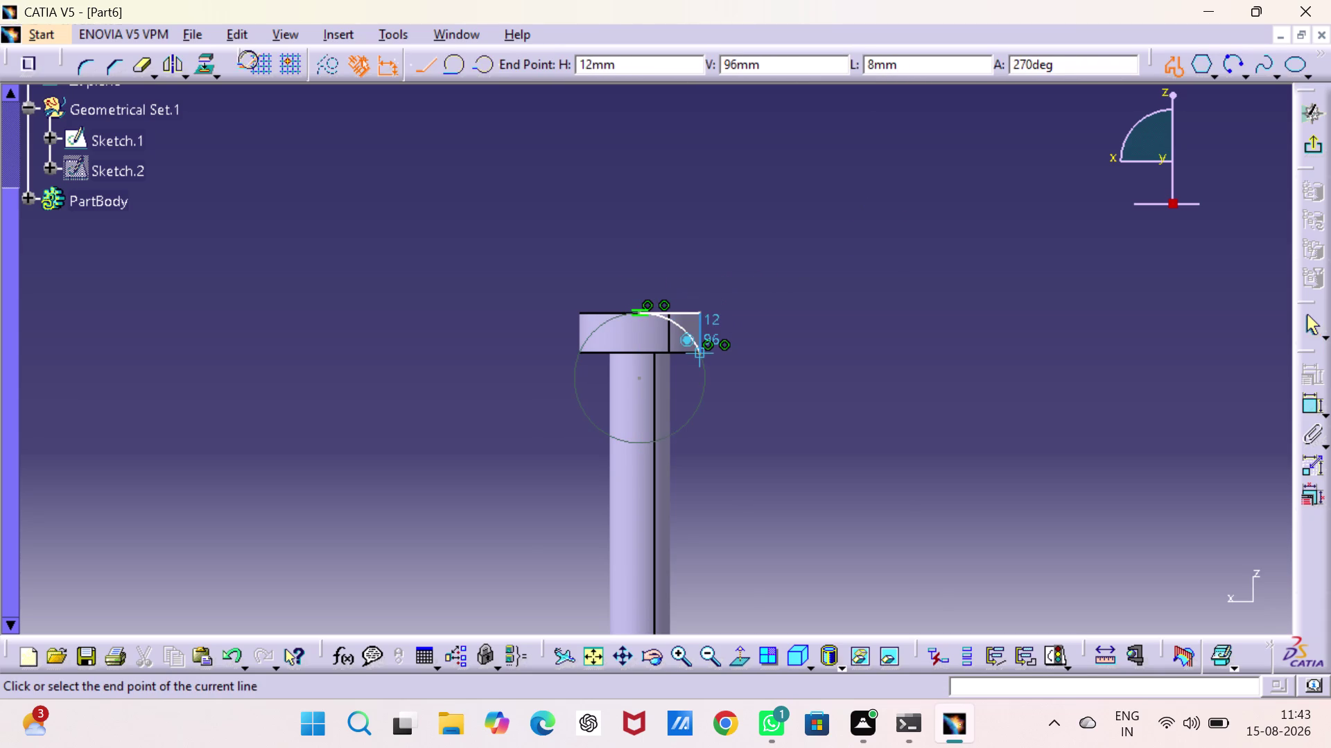
key(Escape)
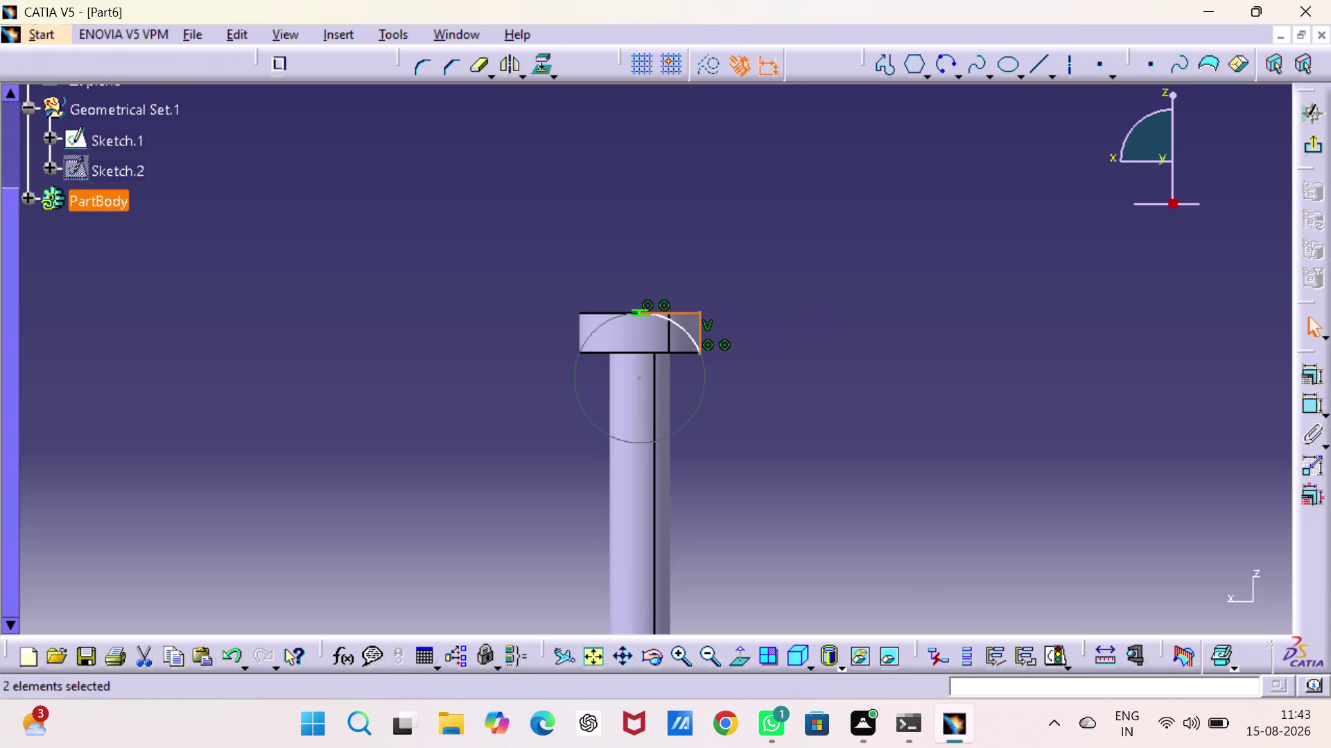
key(Escape)
click(875, 378)
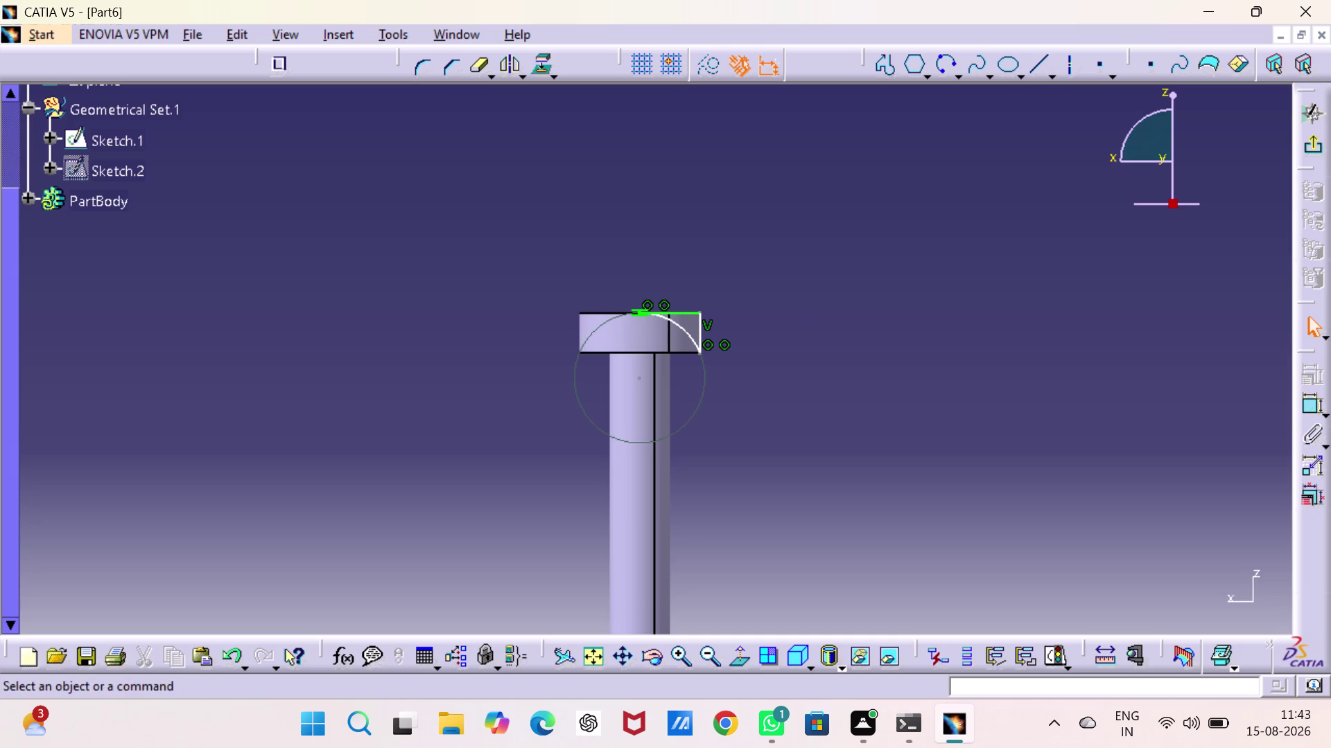
click(1314, 152)
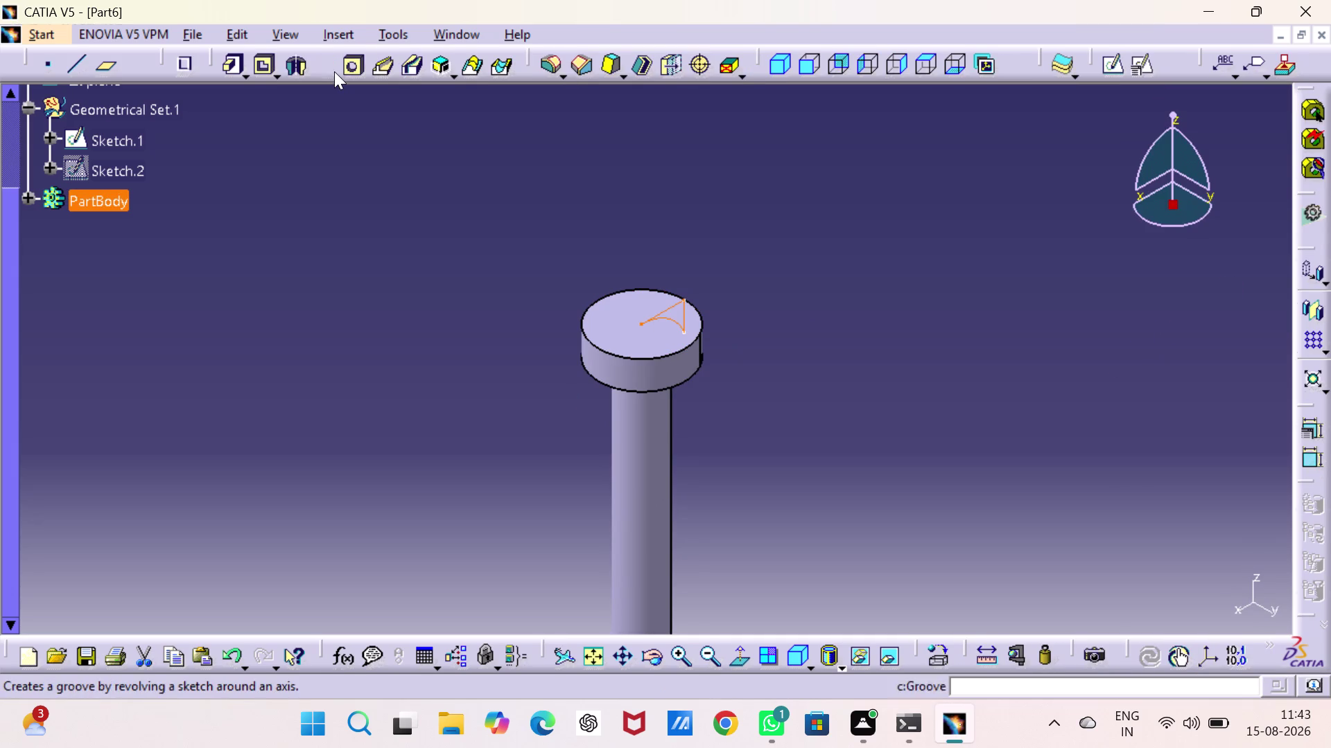
Start a groove on Sketch.4, trying the X and Y axes and dismissing the error.
click(333, 69)
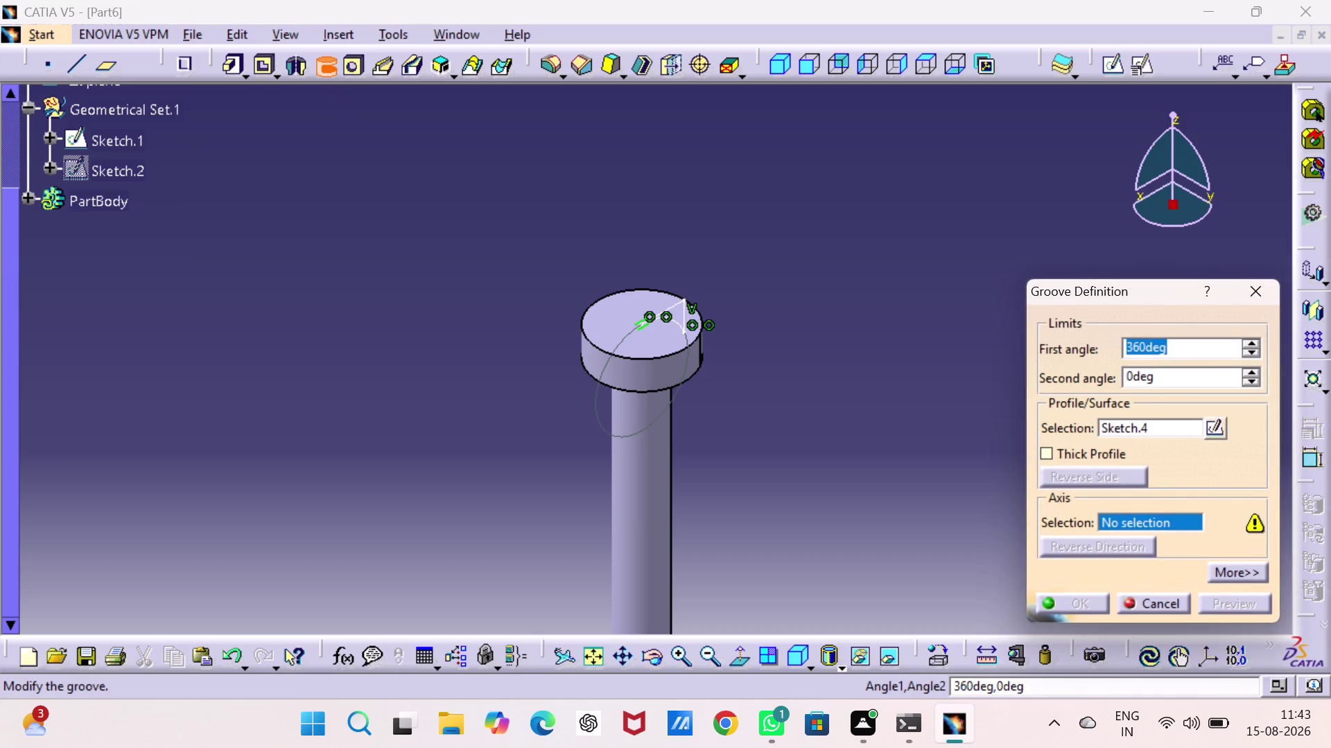
right_click(1163, 520)
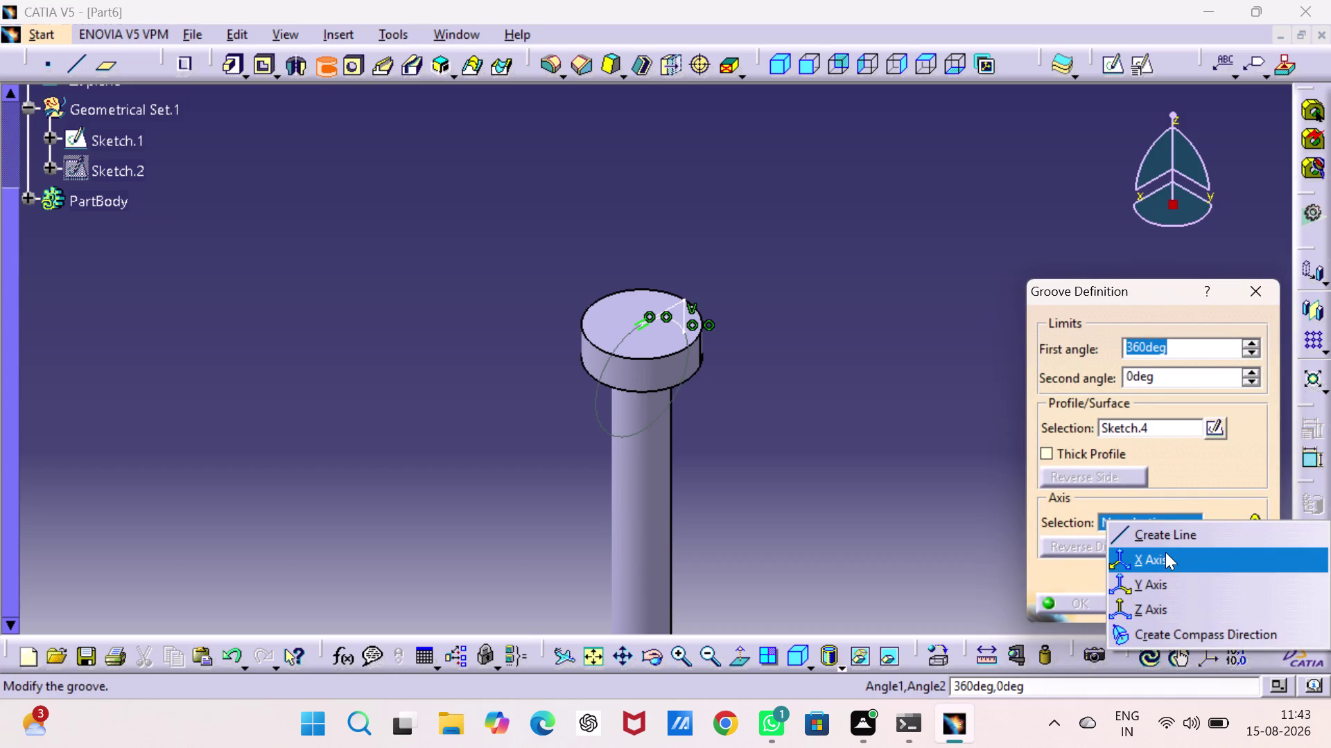
click(1165, 555)
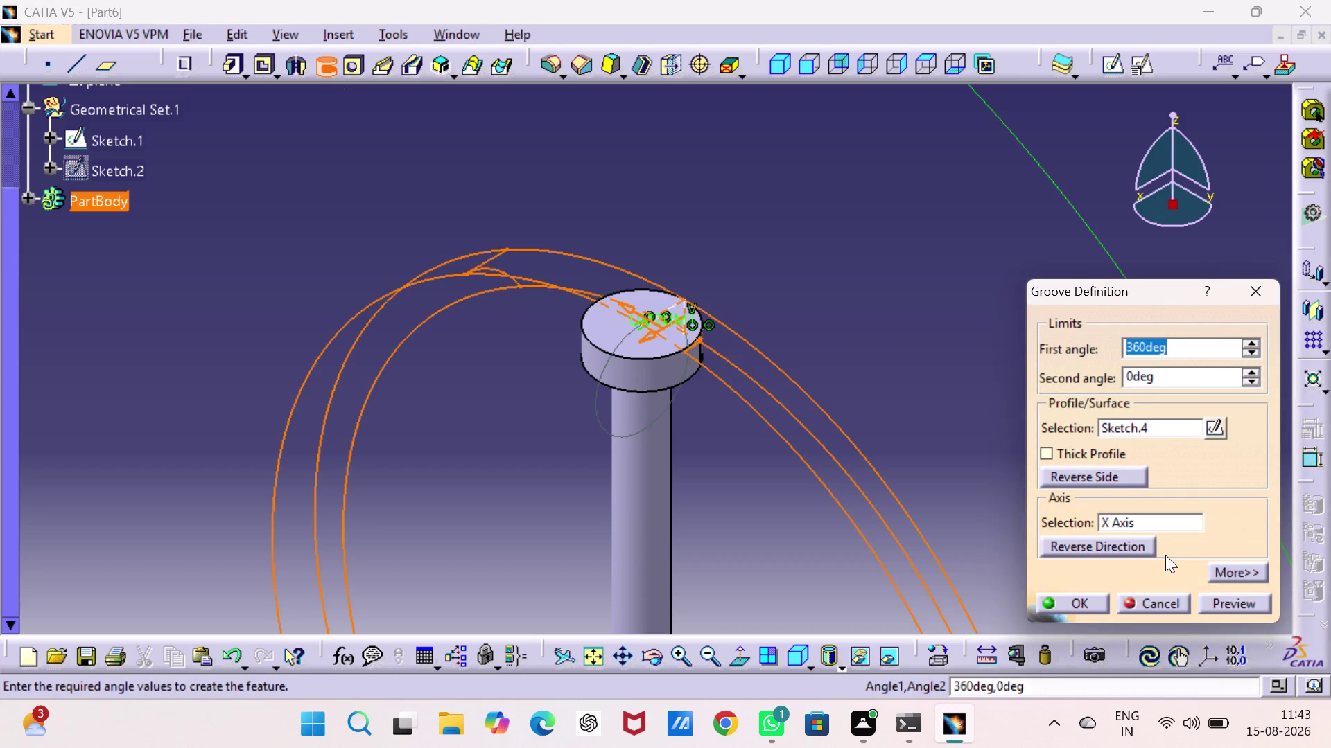
click(1169, 513)
click(1169, 525)
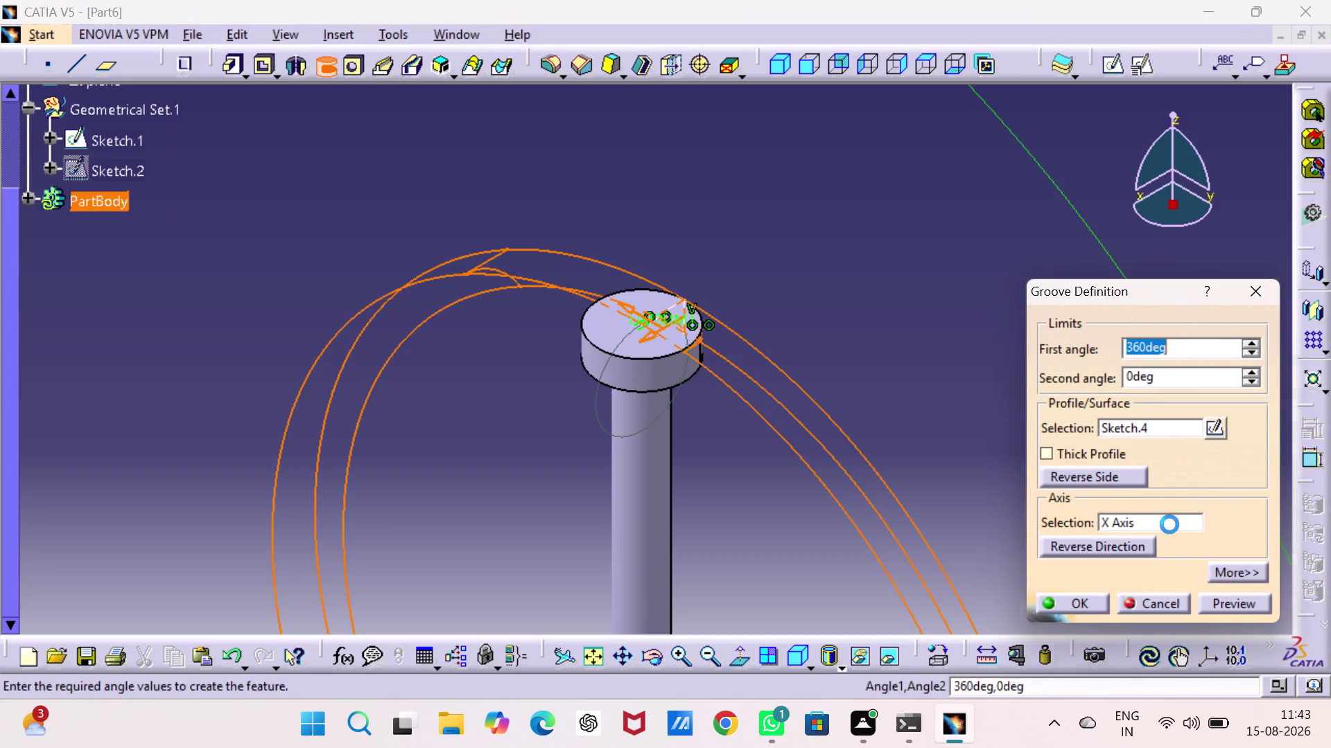
right_click(1169, 525)
click(1151, 456)
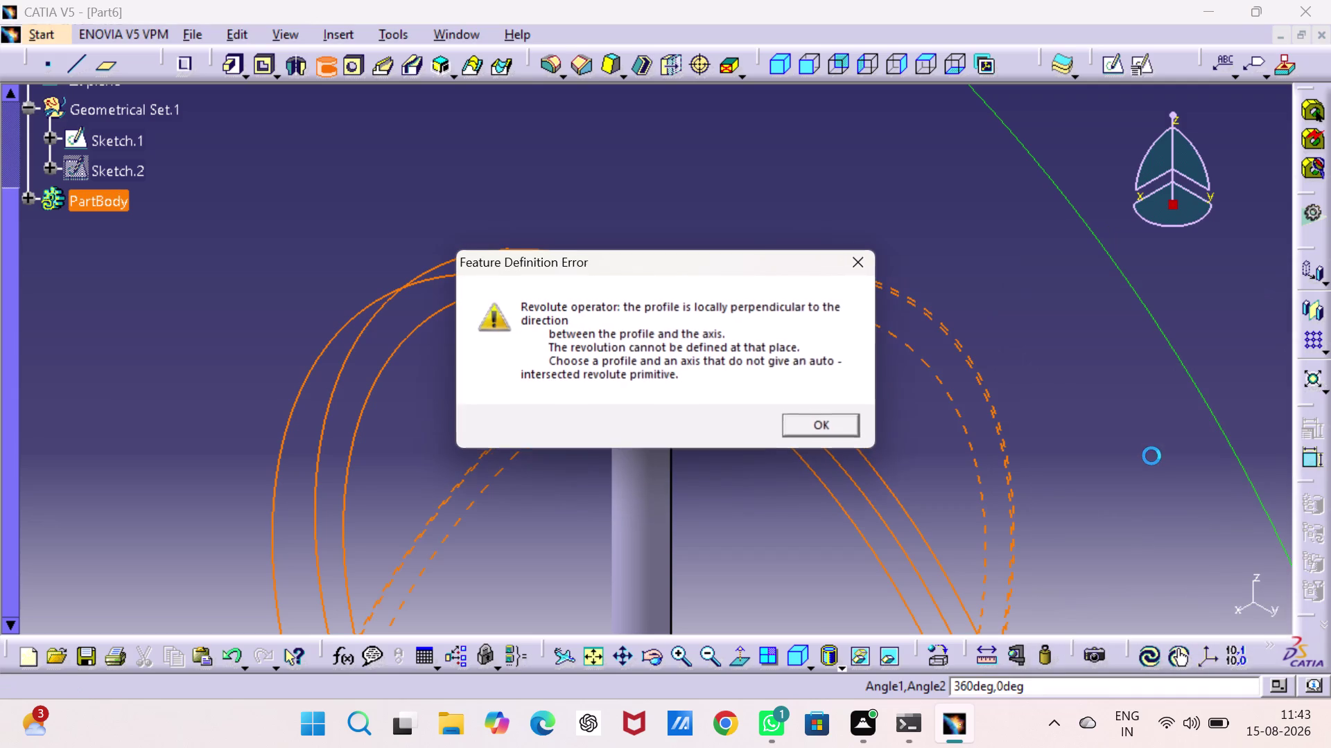
click(805, 426)
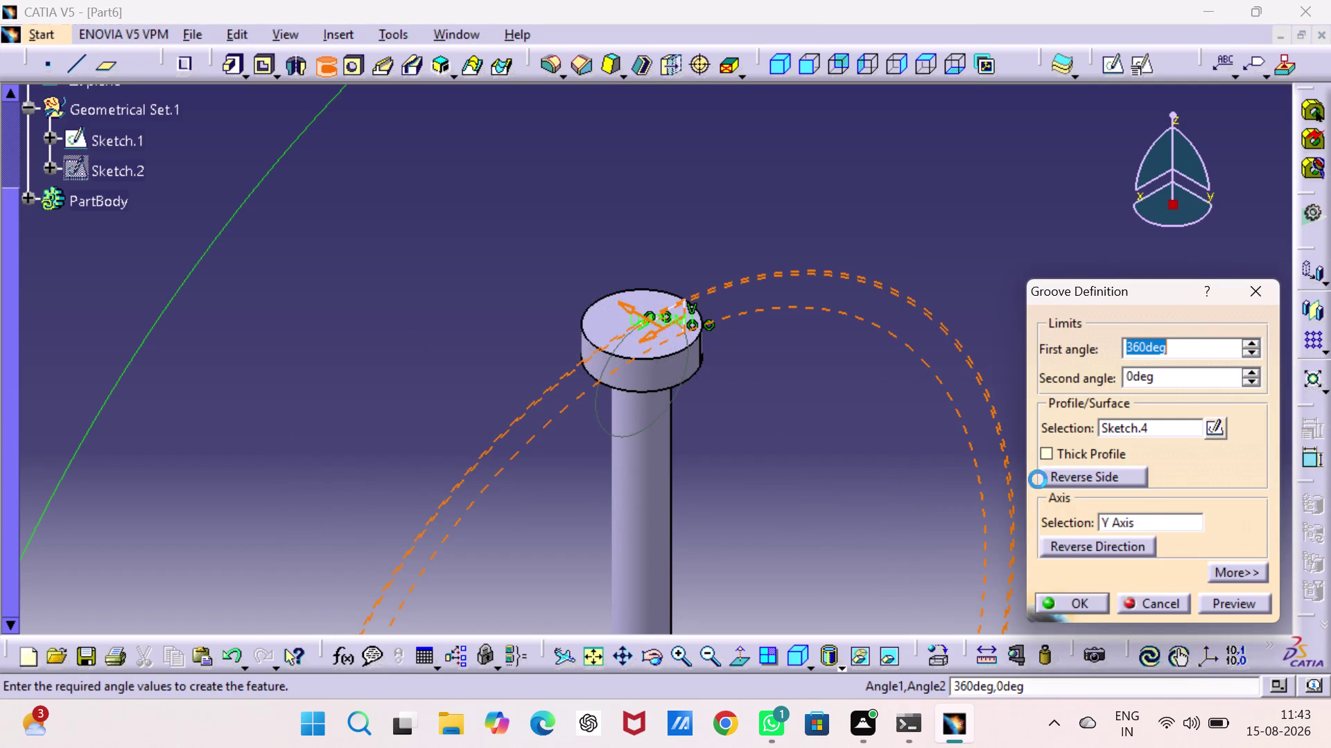
Revolve the groove around the Z axis, preview it and confirm.
right_click(1146, 516)
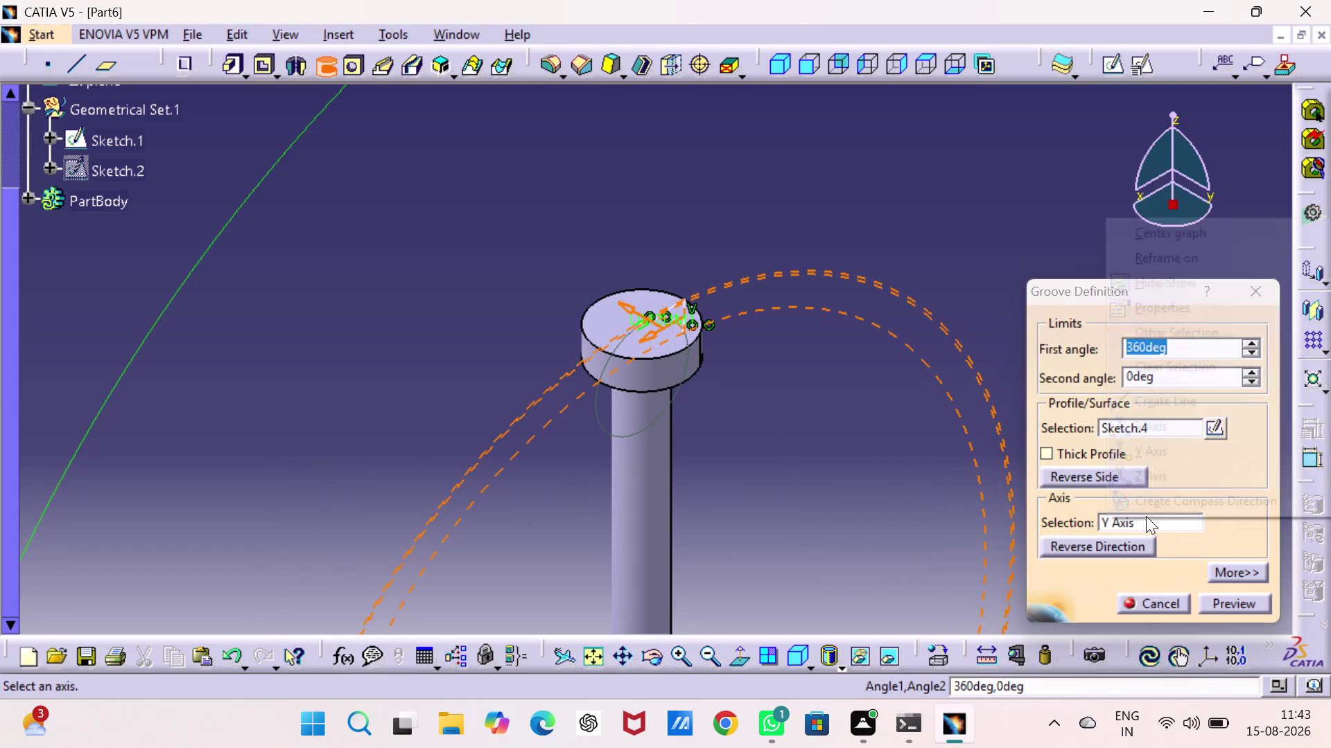
click(1149, 468)
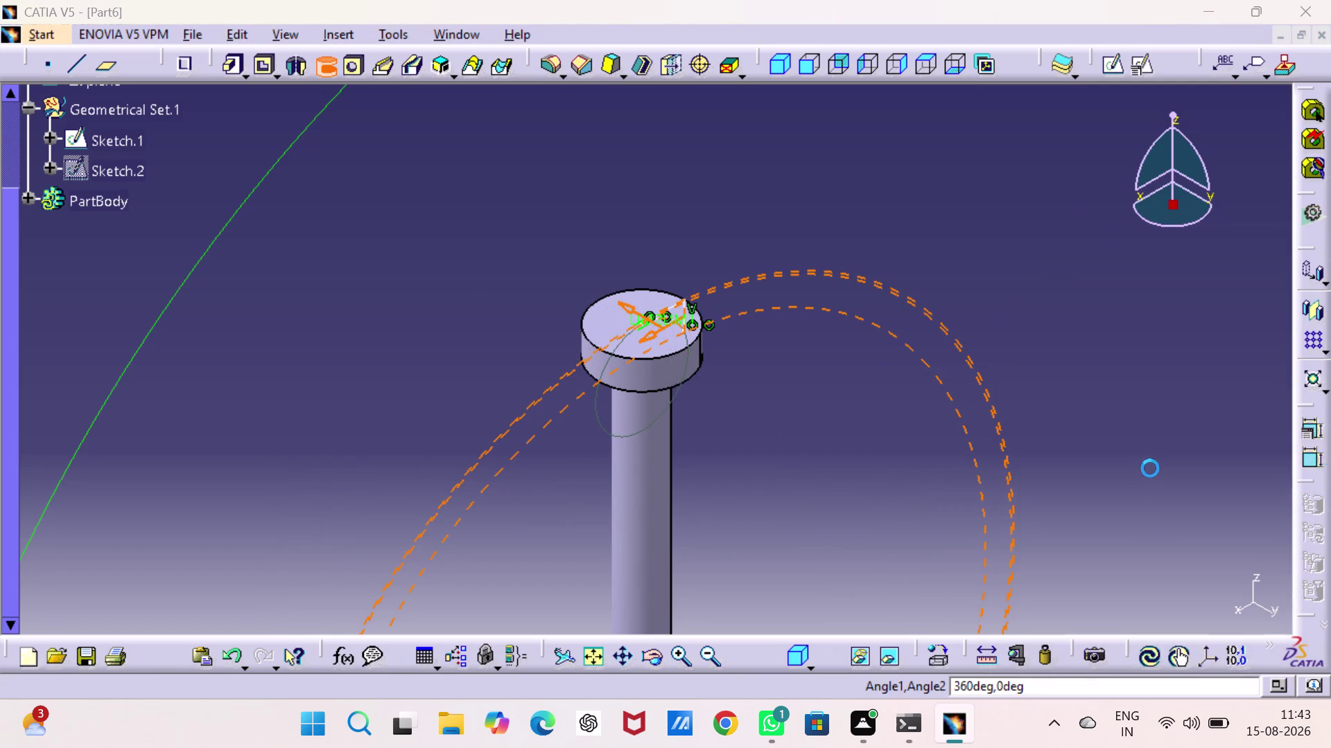
click(826, 427)
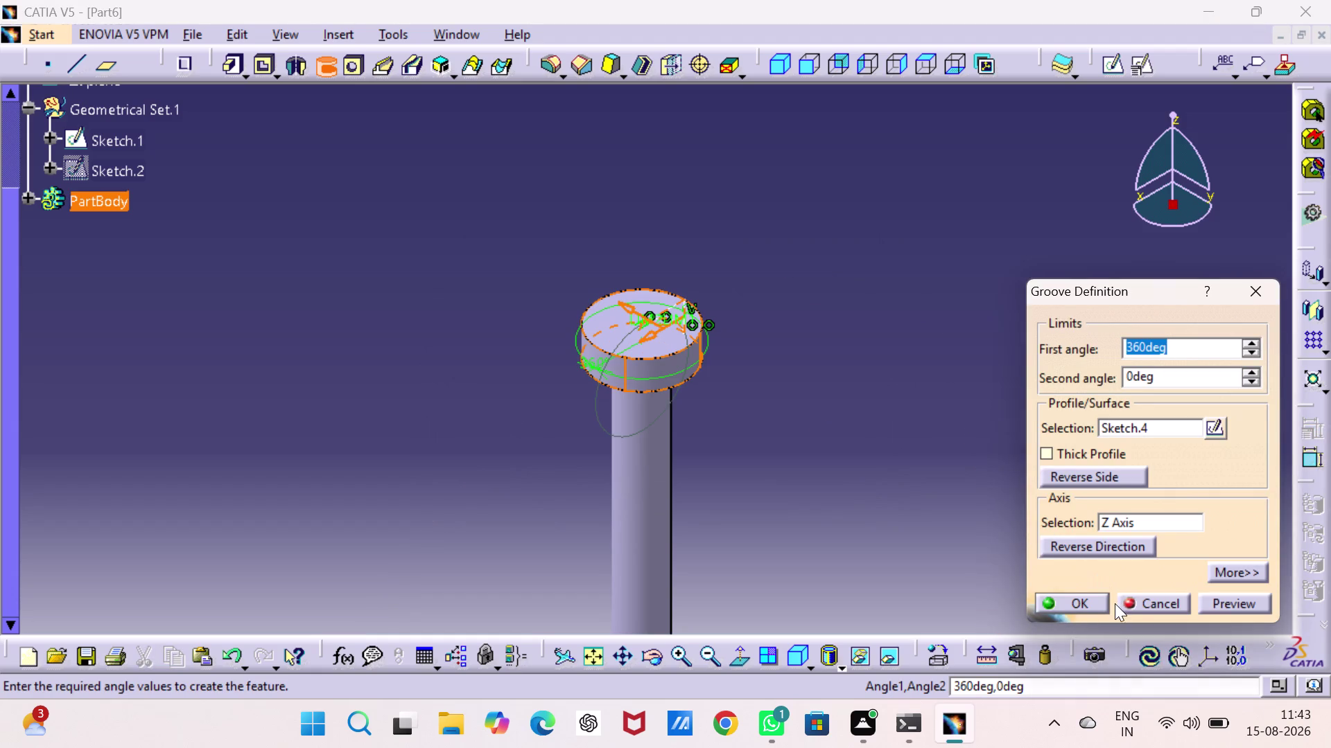
click(1082, 594)
Orbit the model to inspect the domed bolt head from several angles.
click(914, 471)
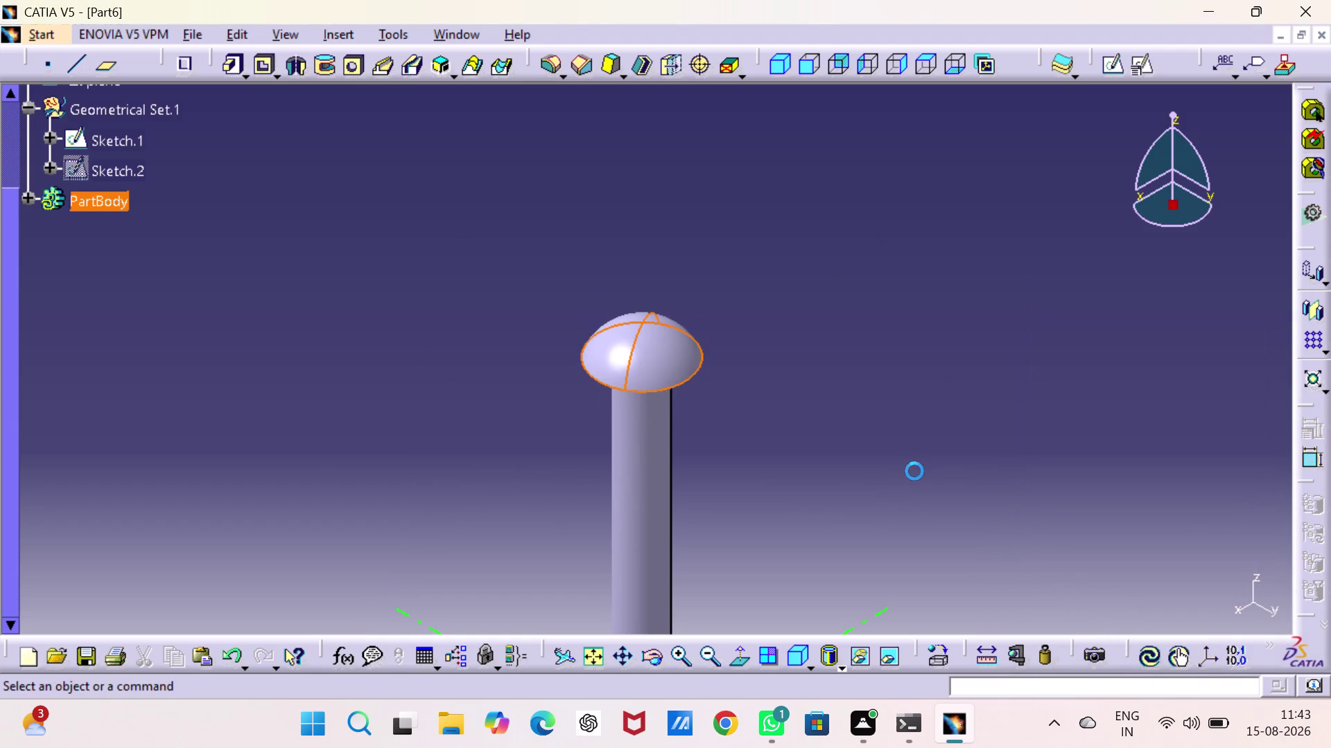
middle_drag(914, 470, 643, 313)
right_drag(914, 469, 642, 312)
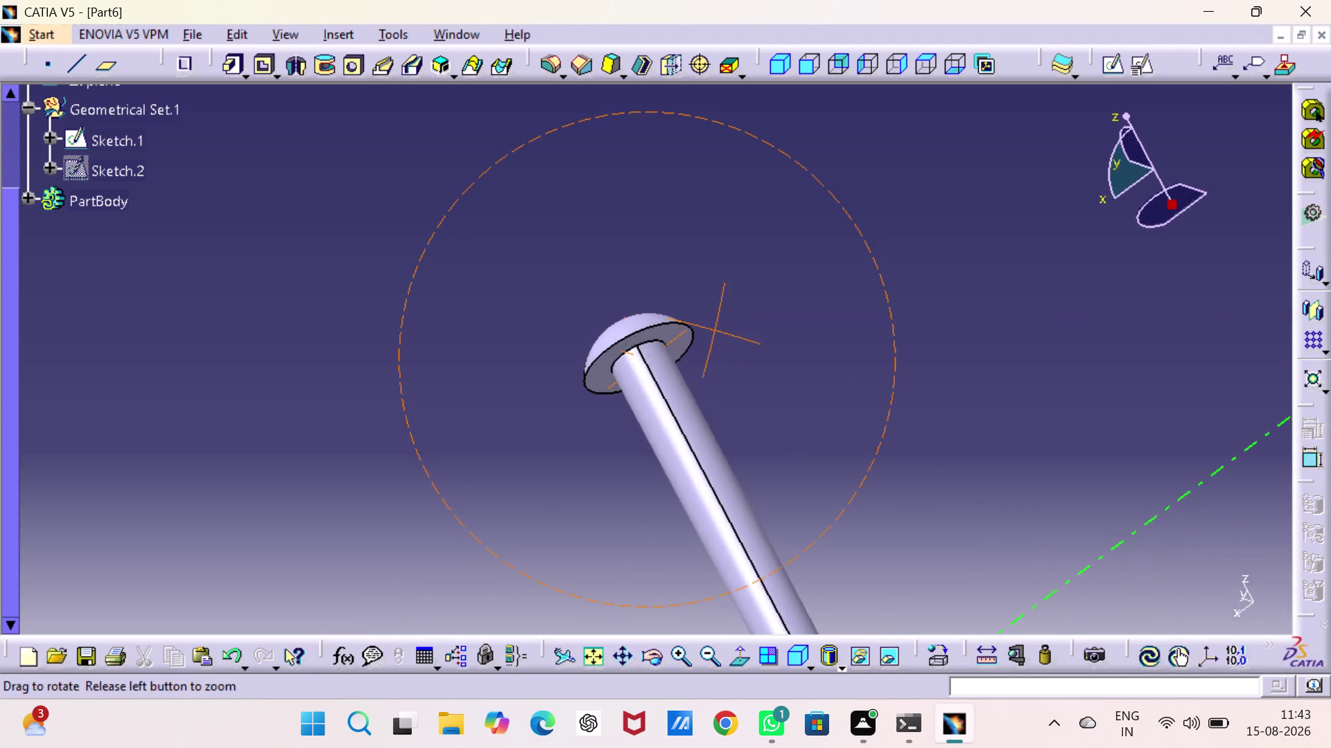
middle_drag(643, 313, 895, 547)
right_drag(642, 313, 895, 547)
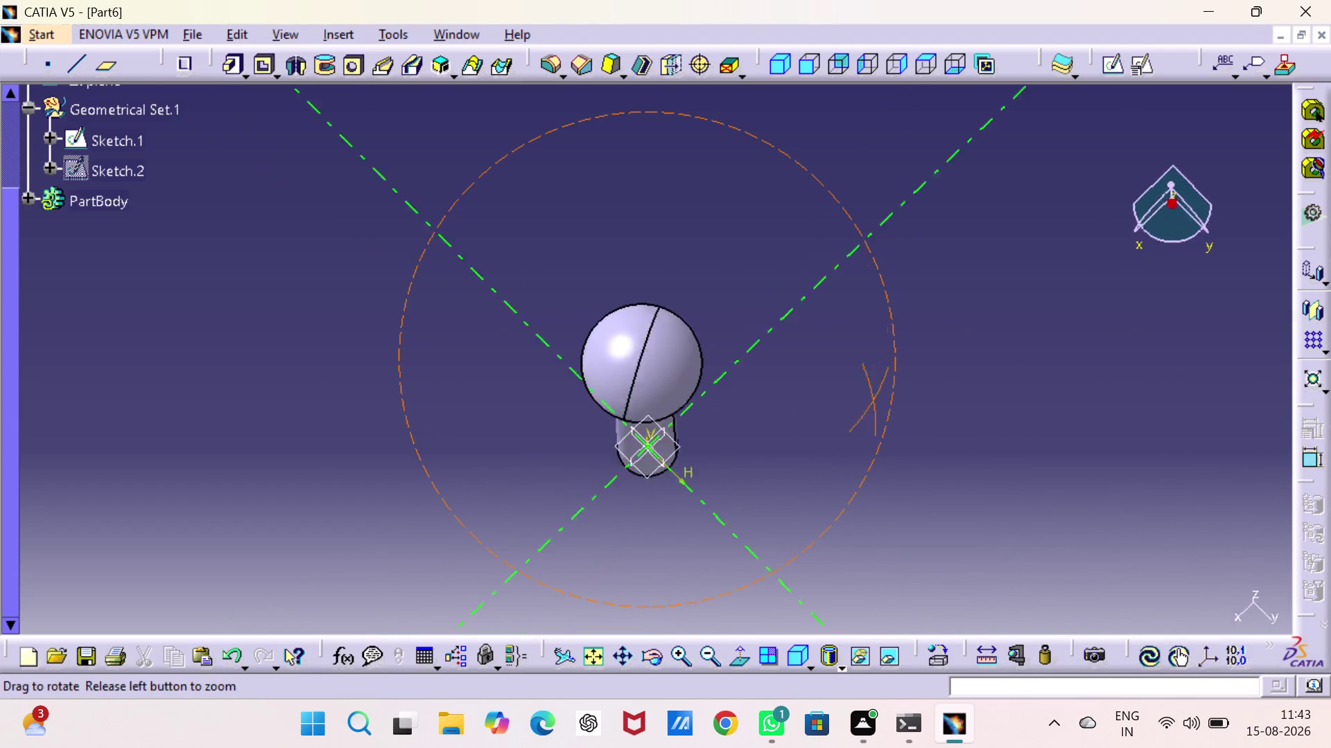
right_drag(895, 547, 905, 407)
middle_drag(895, 547, 905, 407)
click(988, 504)
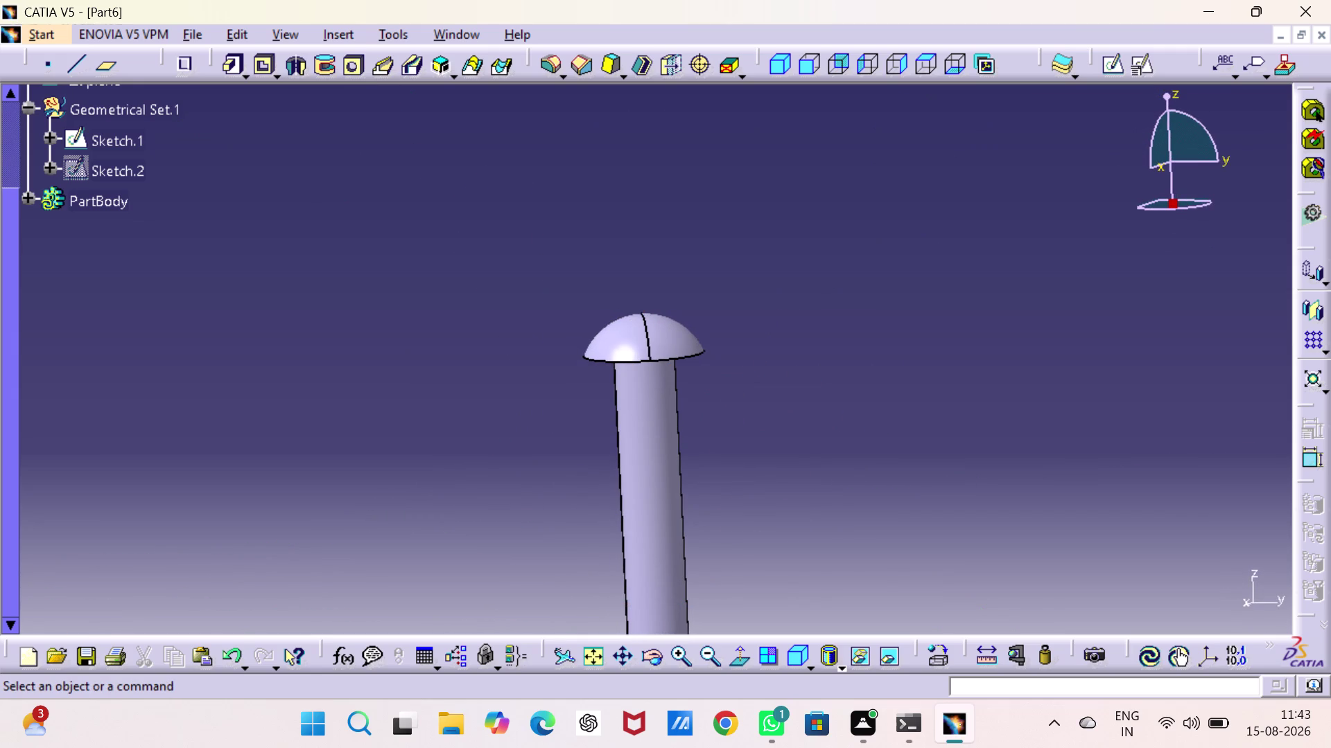
Undo six times to remove the groove and corner profile, then re-center the bolt.
key(ctrl+z)
key(ctrl+z)
key(ctrl+z)
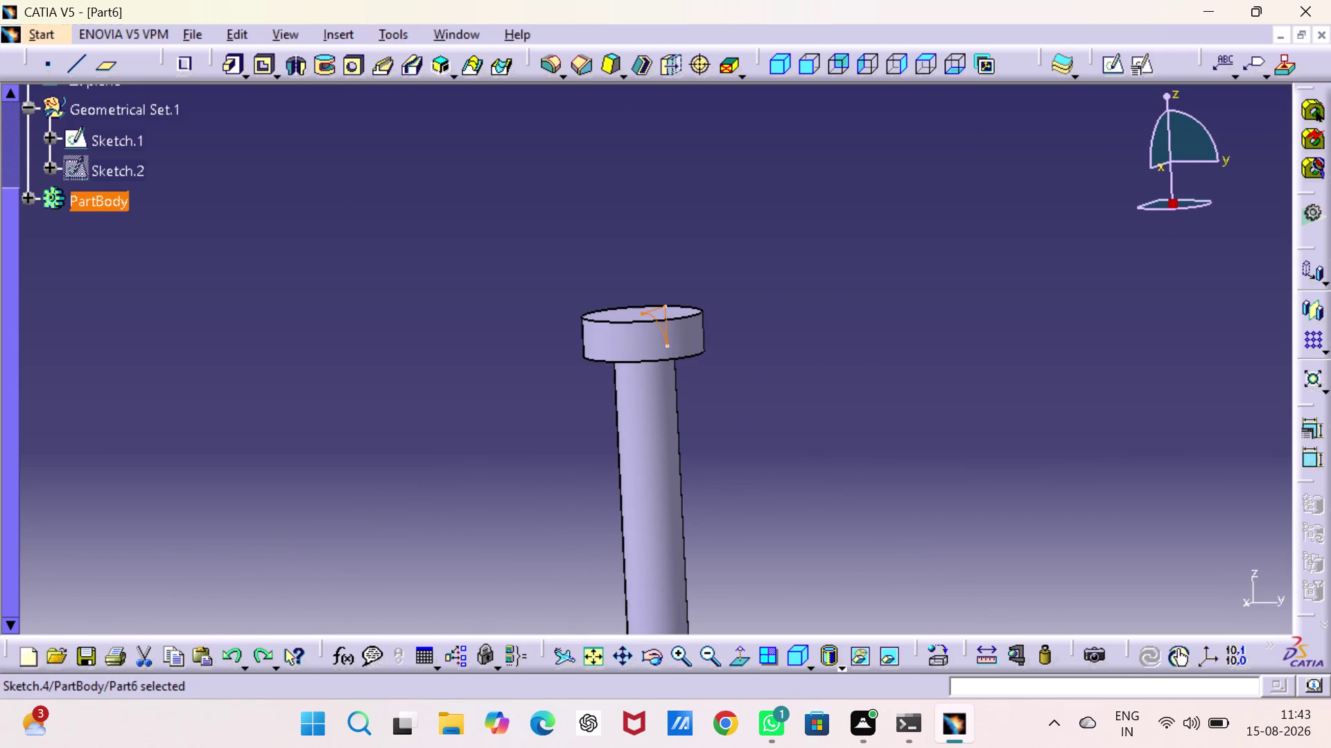
click(973, 443)
key(ctrl+z)
key(ctrl+z)
key(ctrl+z)
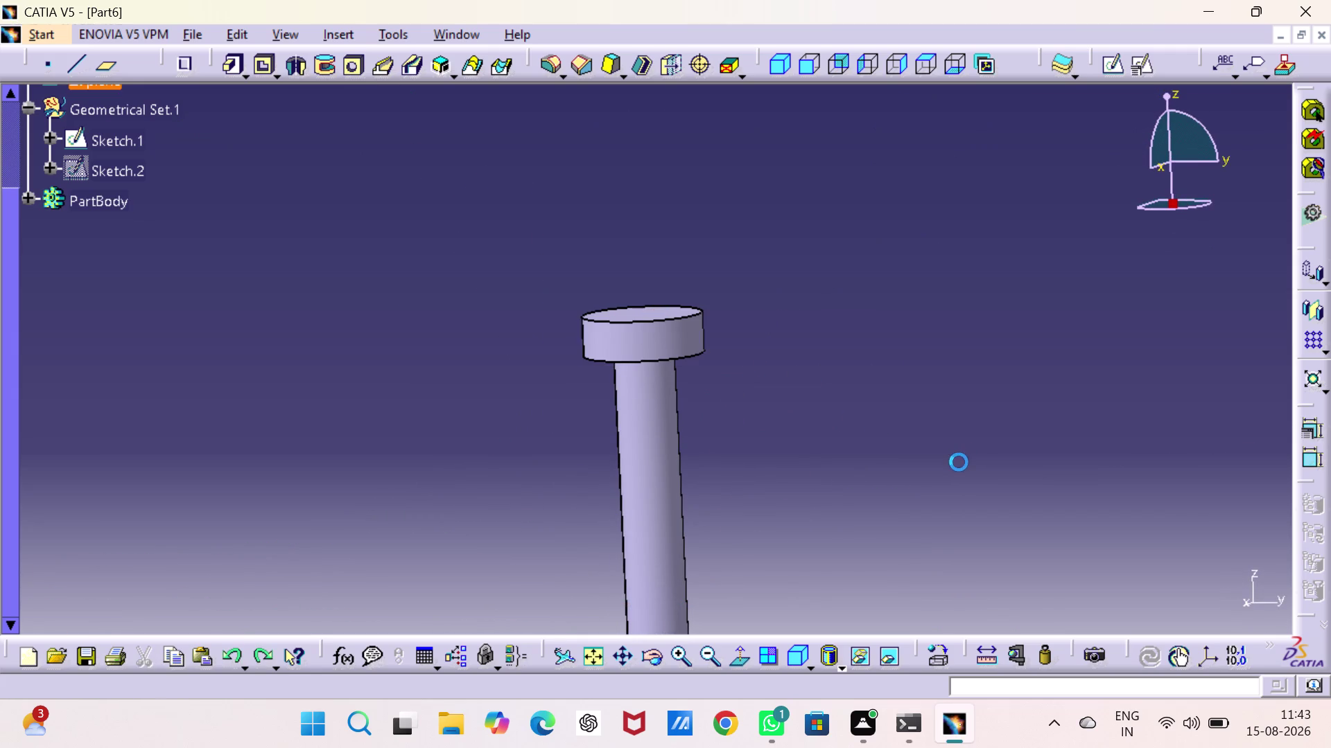
middle_drag(977, 389, 594, 553)
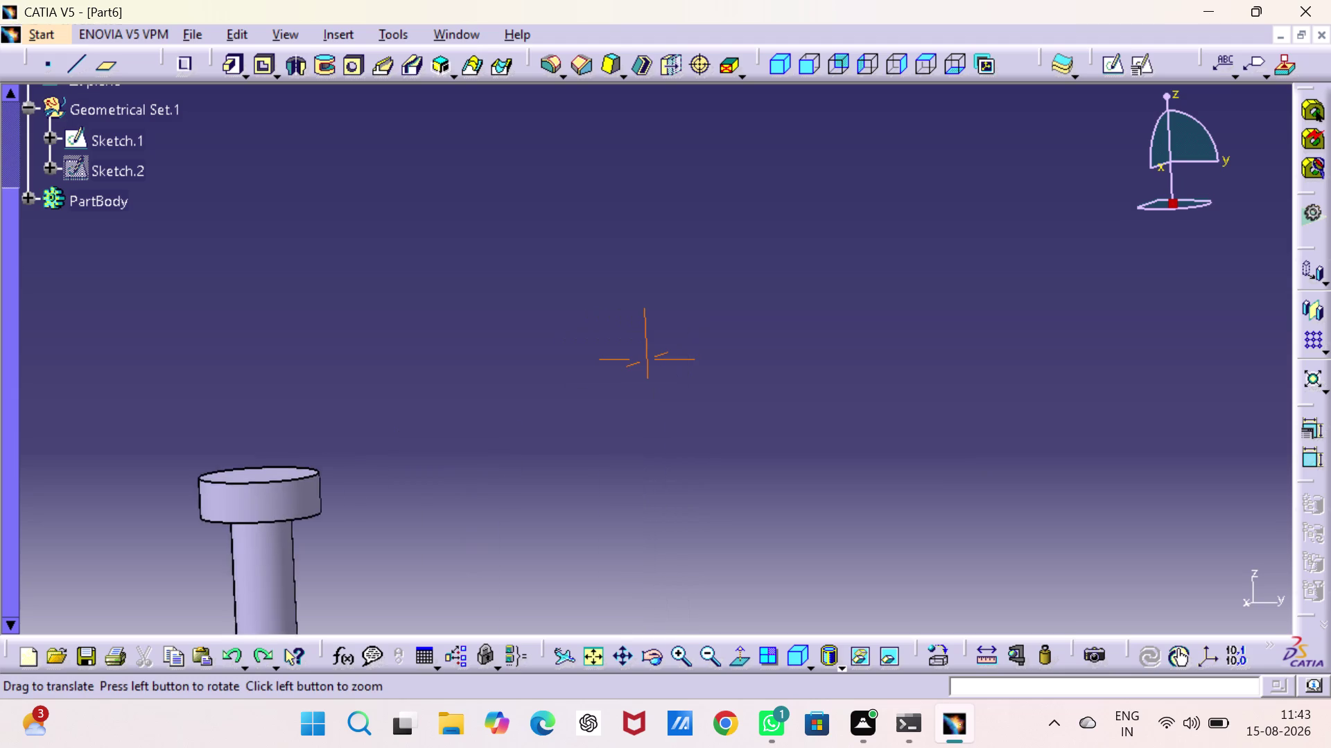
middle_drag(594, 552, 861, 400)
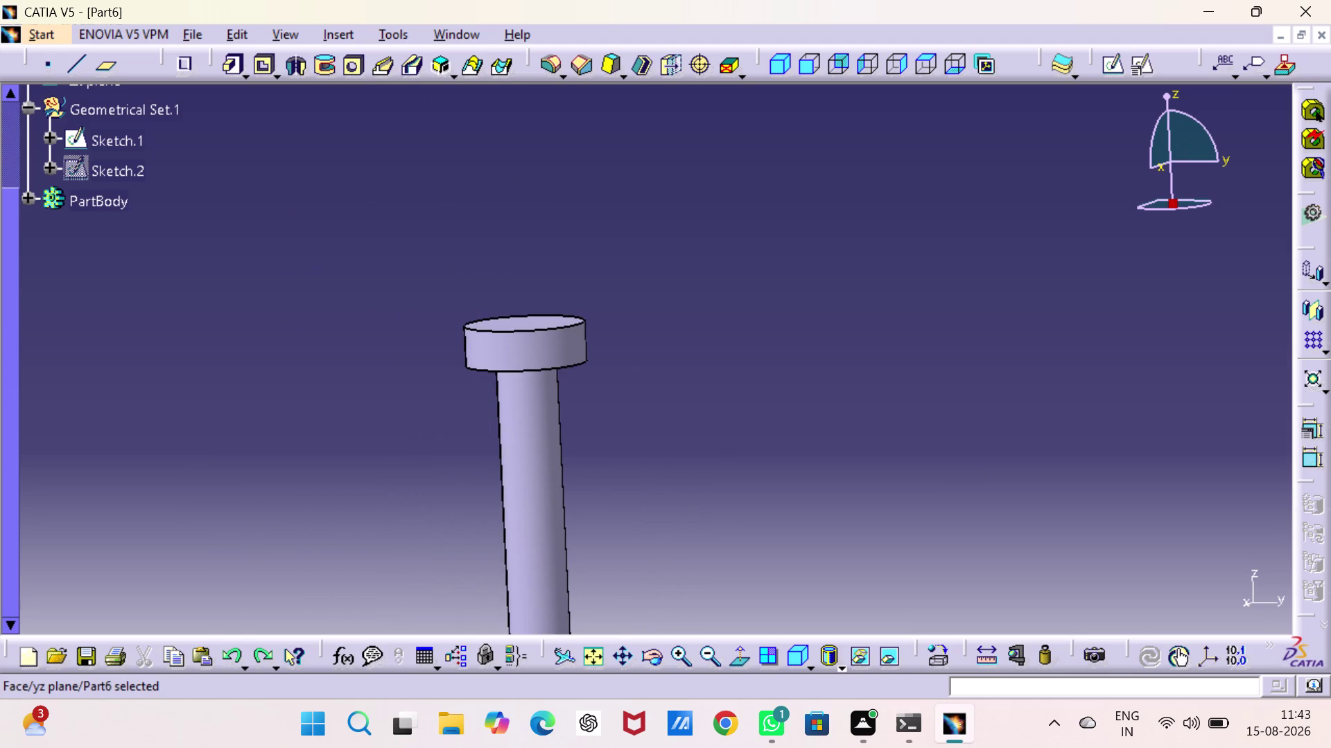
click(842, 667)
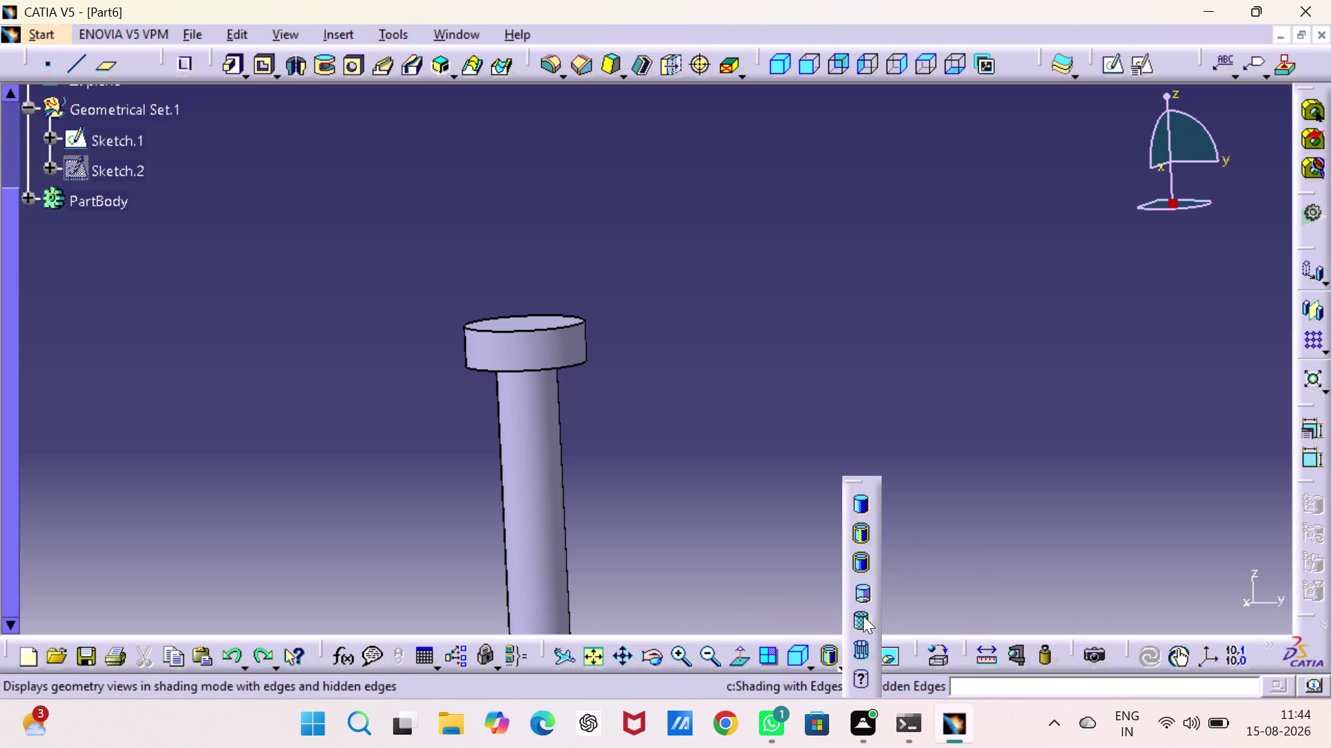
Save the part as 'nut' in the INTERN PROJRCTS folder.
click(863, 624)
click(807, 428)
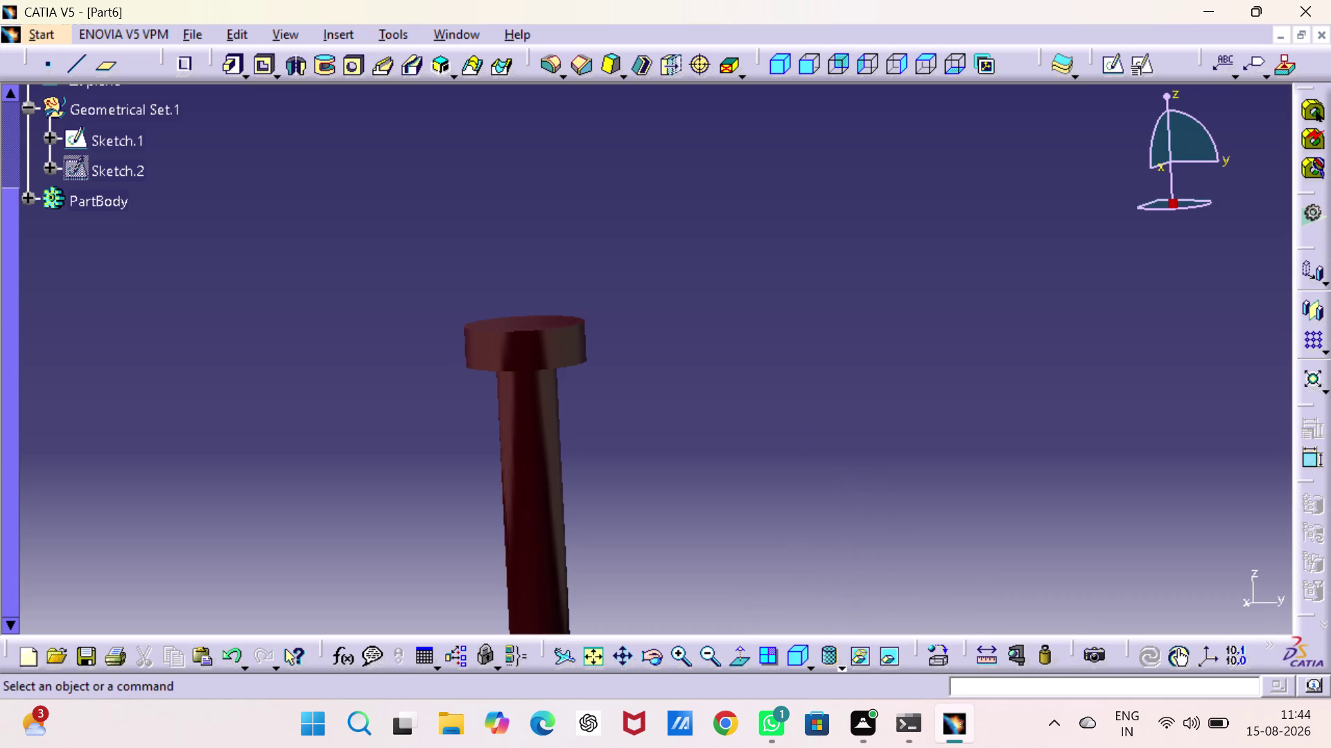
key(ctrl+s)
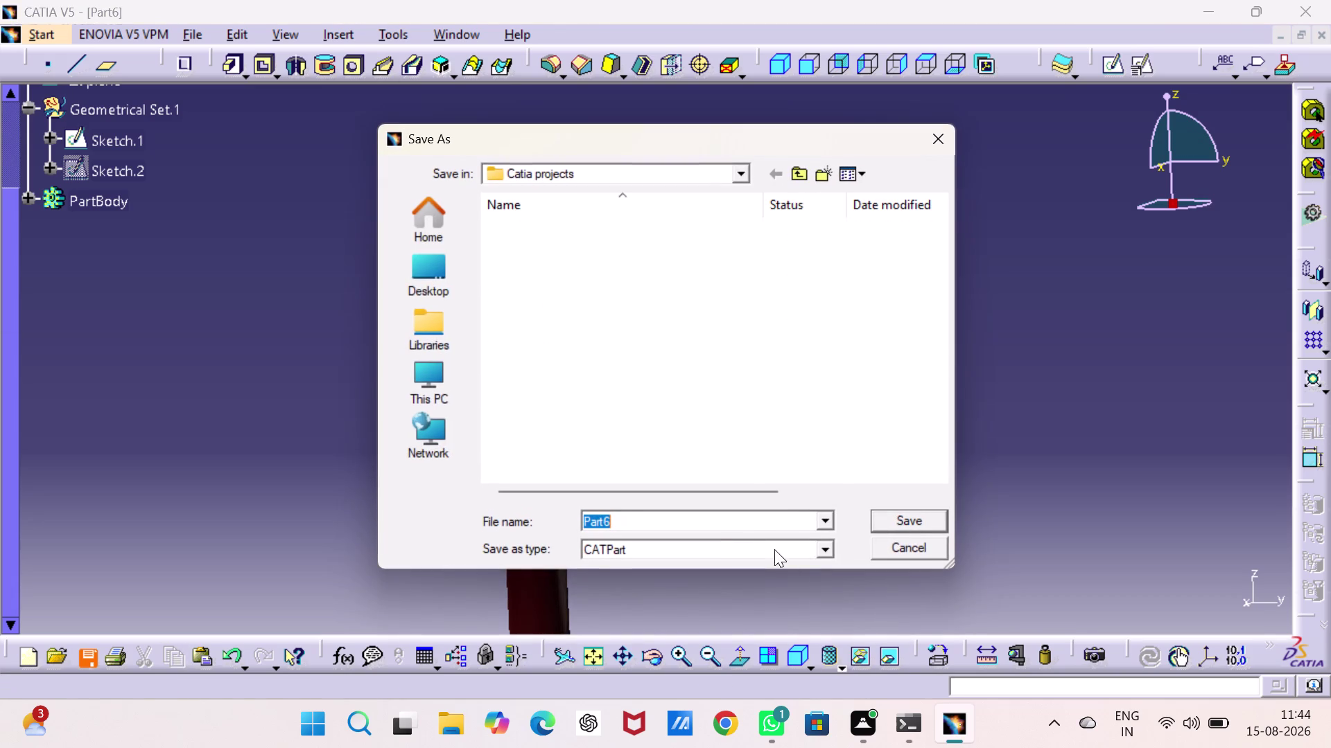
key(n)
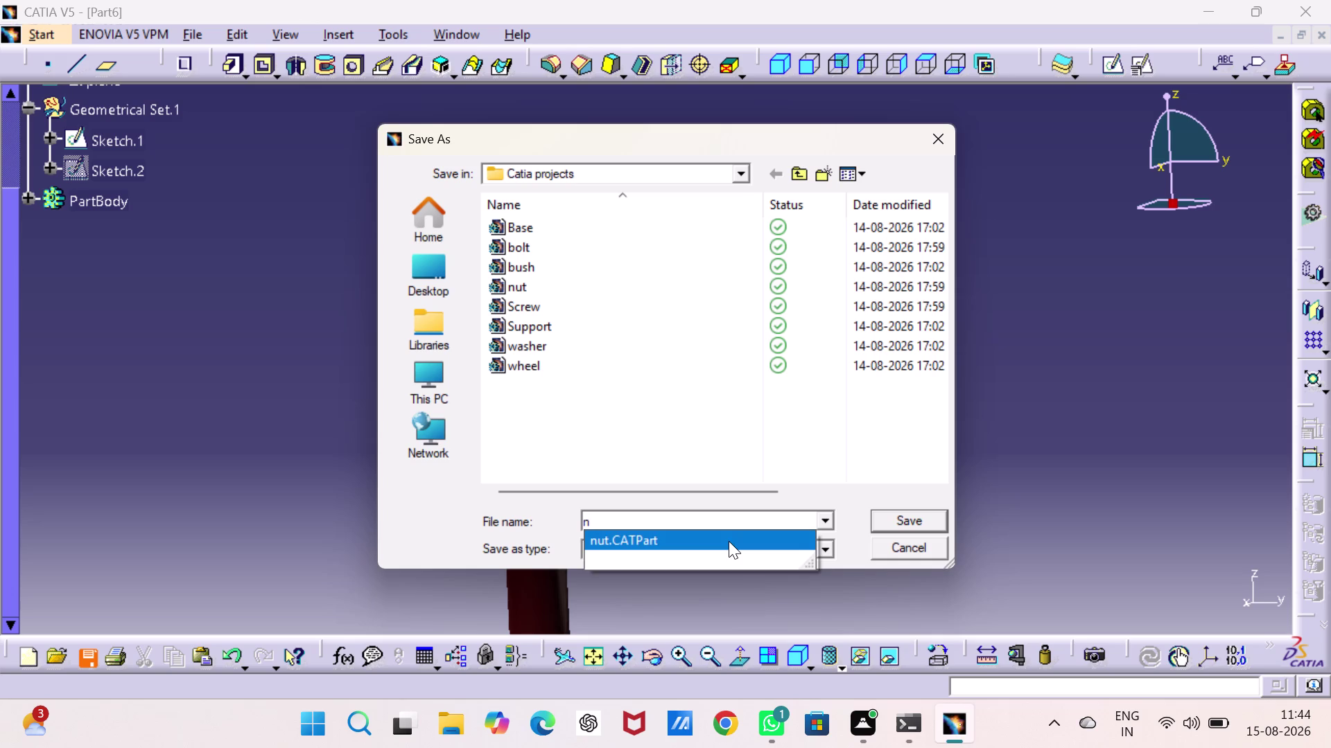
text(u)
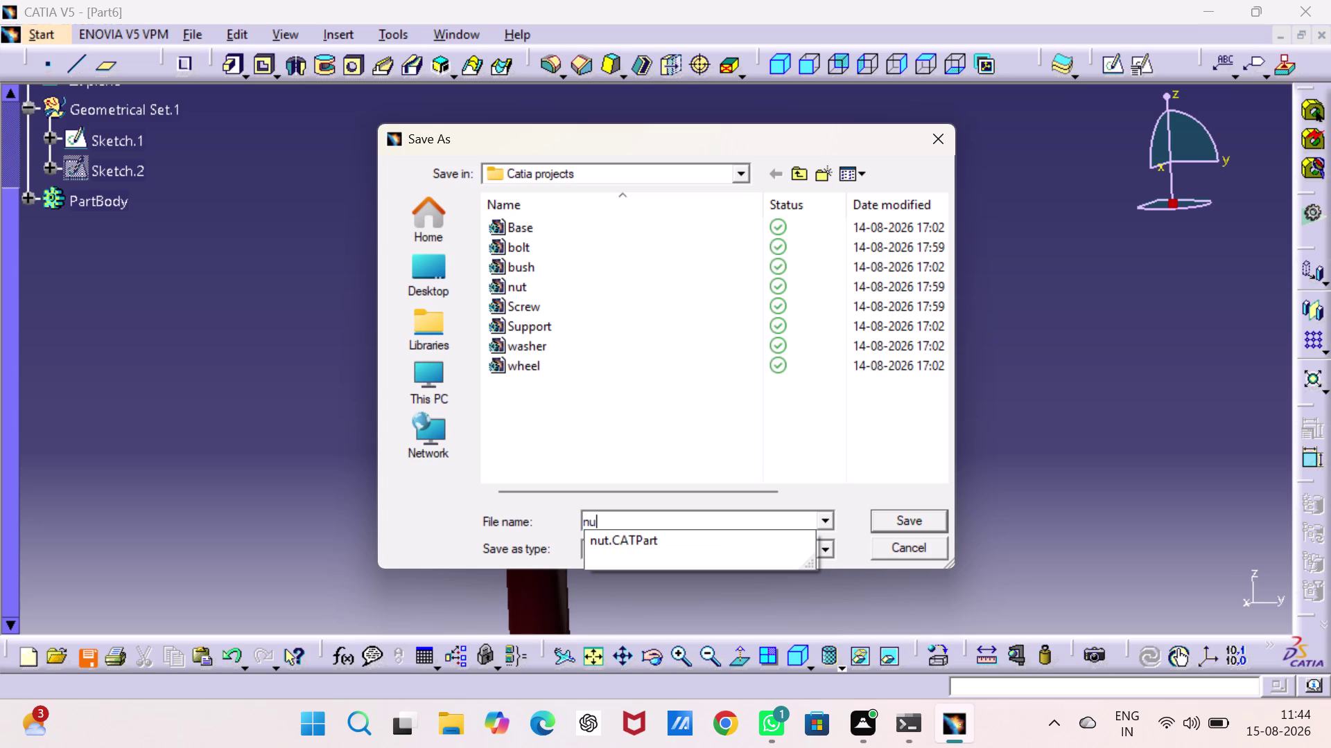
text(t)
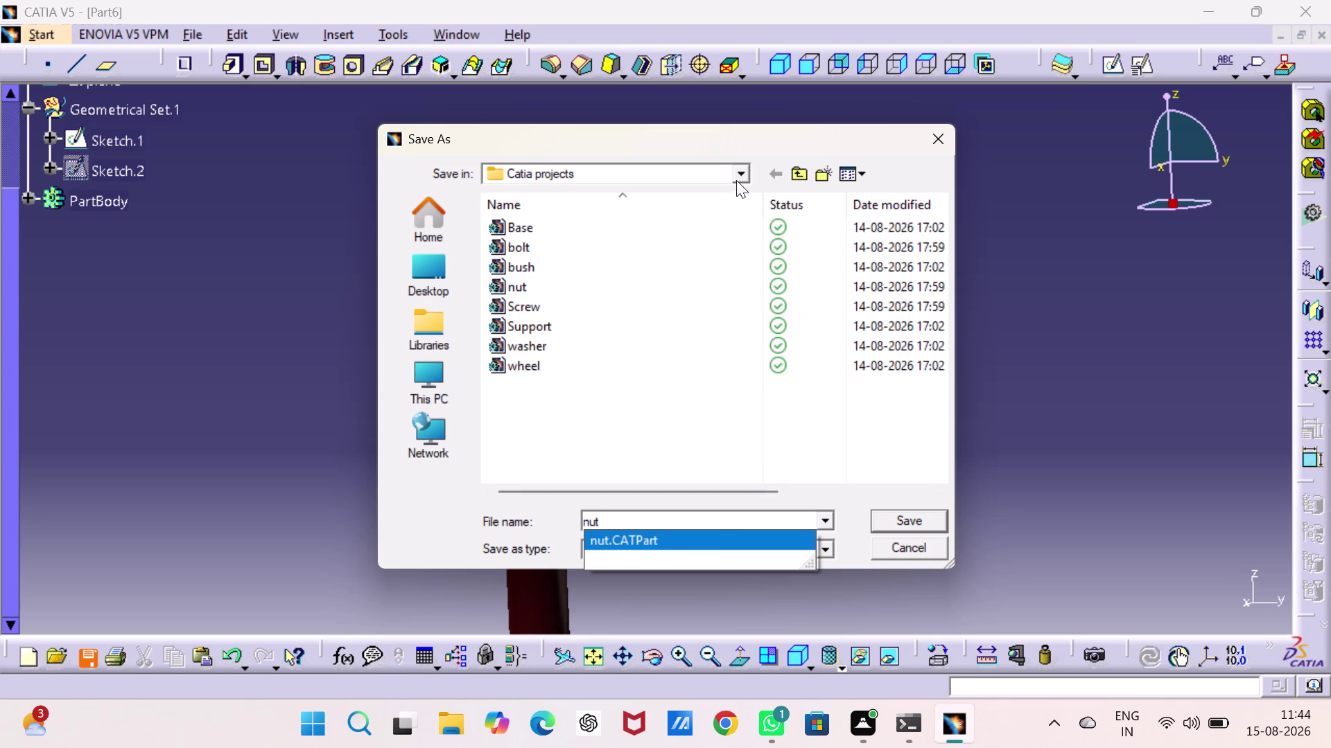
click(738, 169)
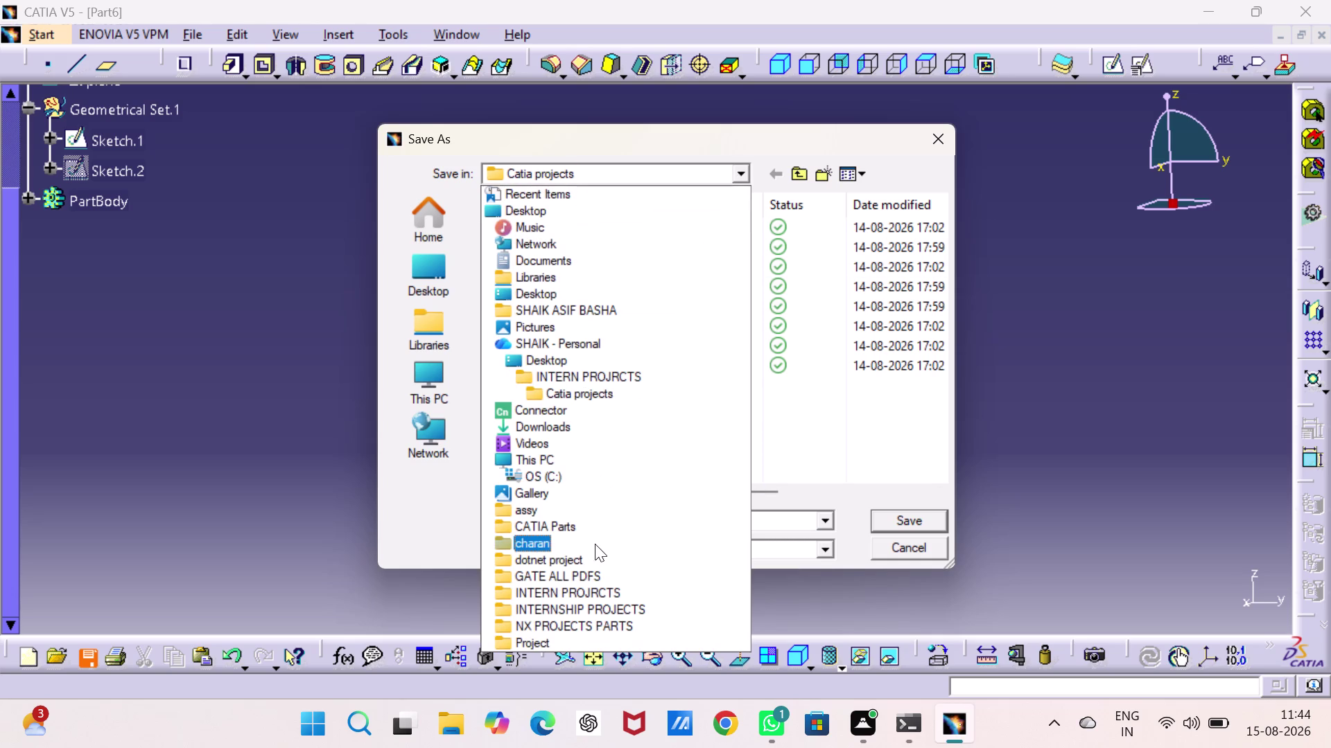
click(590, 590)
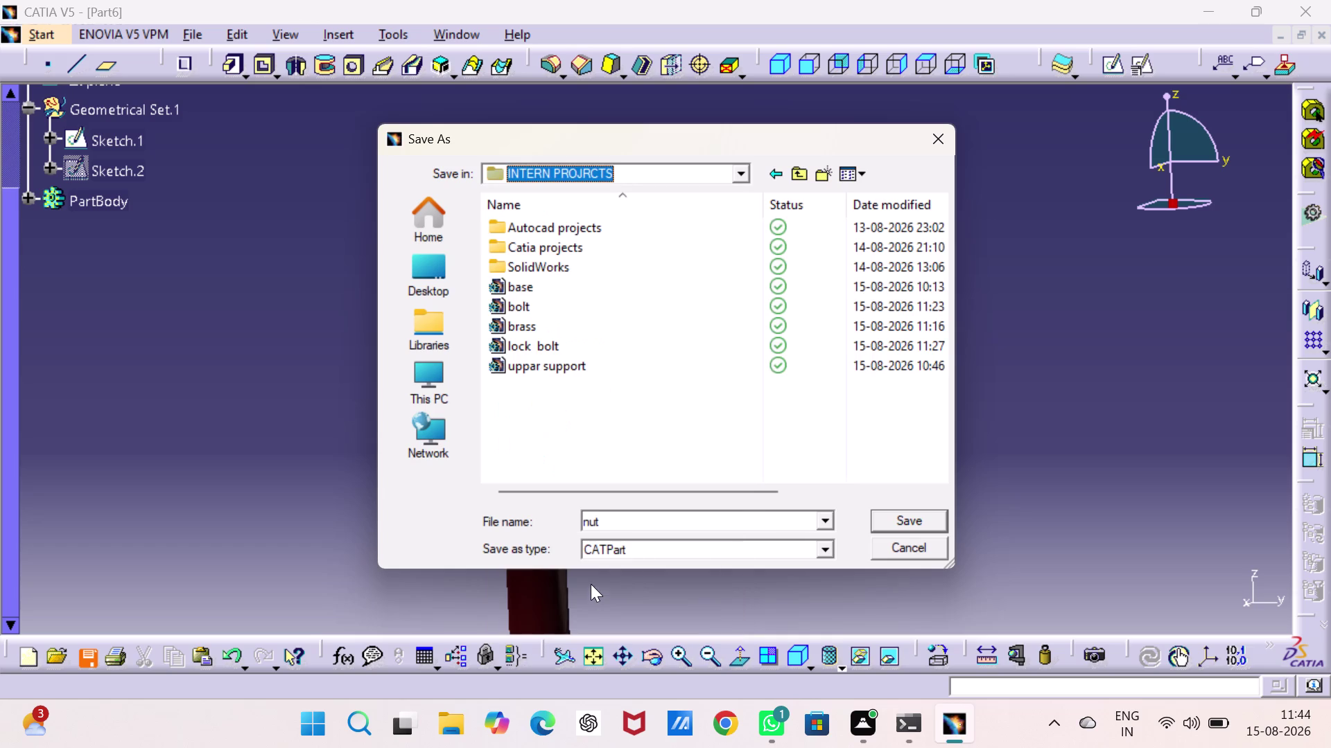
click(614, 406)
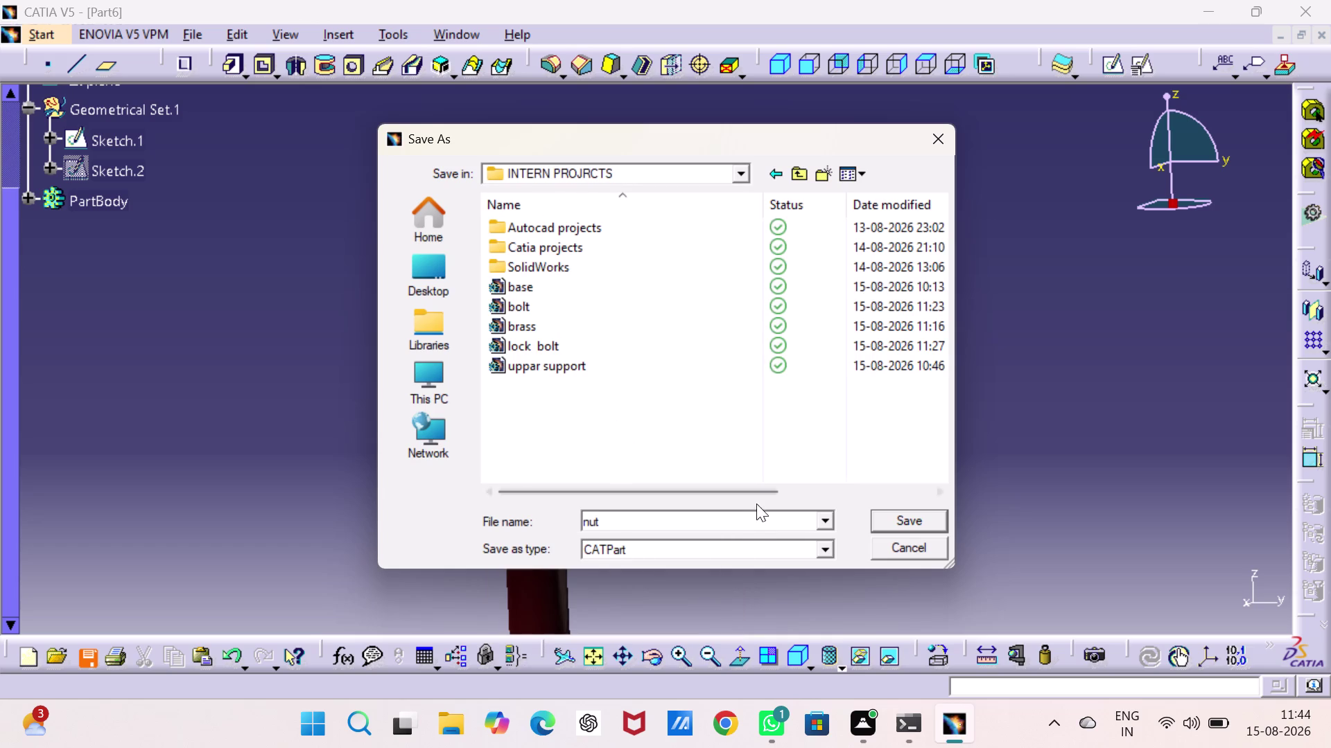
click(925, 526)
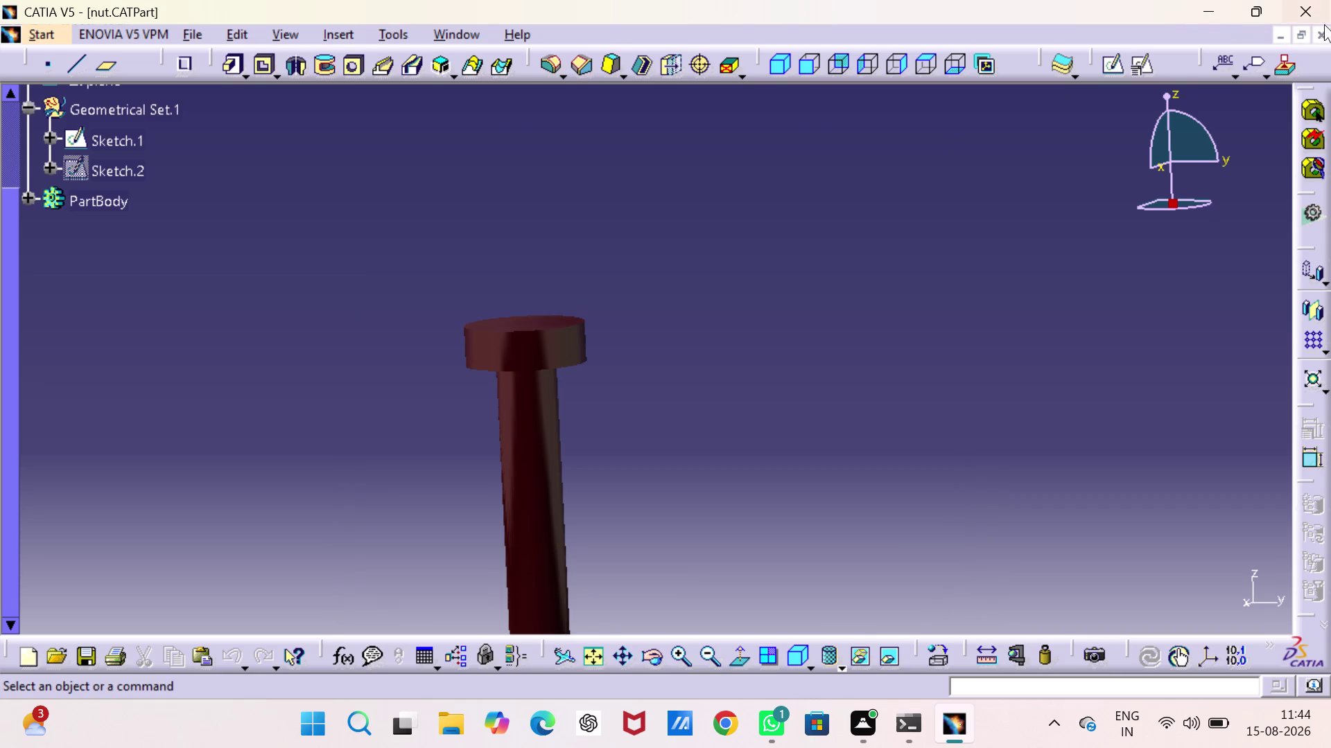
click(44, 29)
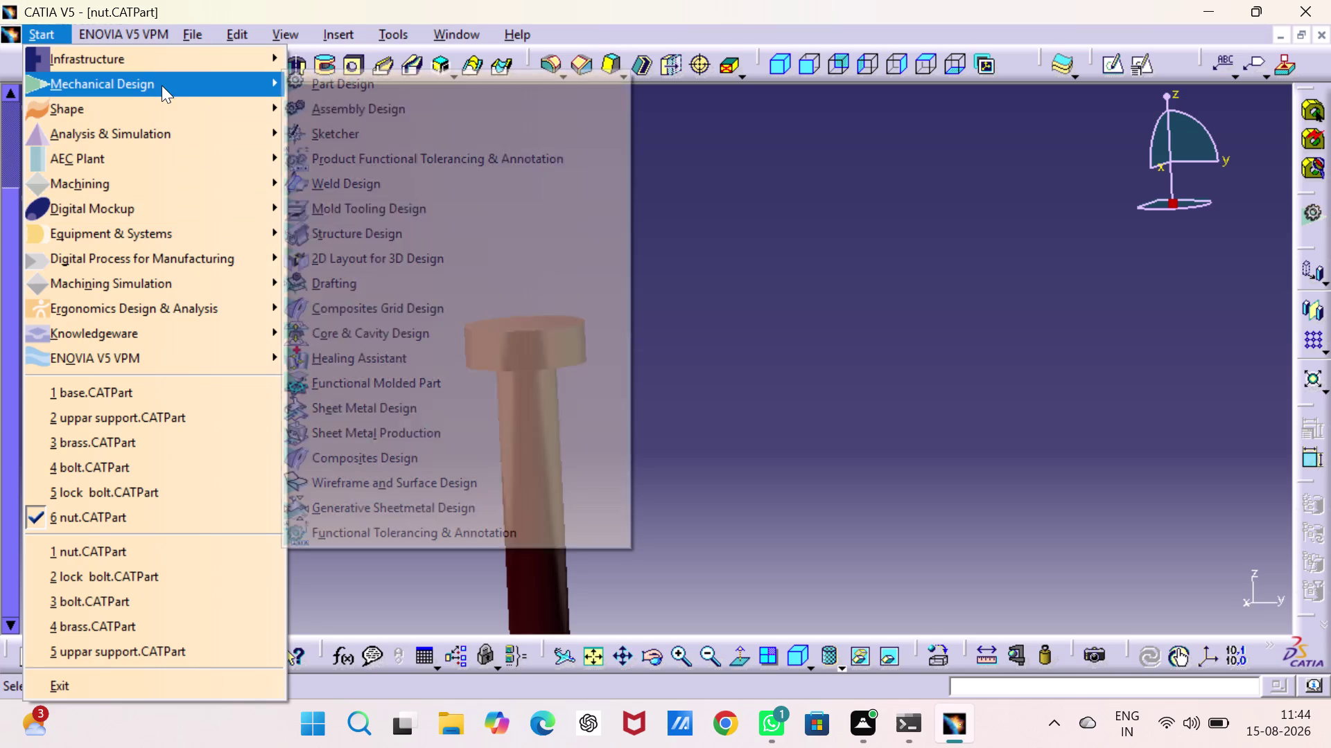
Create assembly Product1 via Assembly Design and choose Components > Existing Component.
click(339, 110)
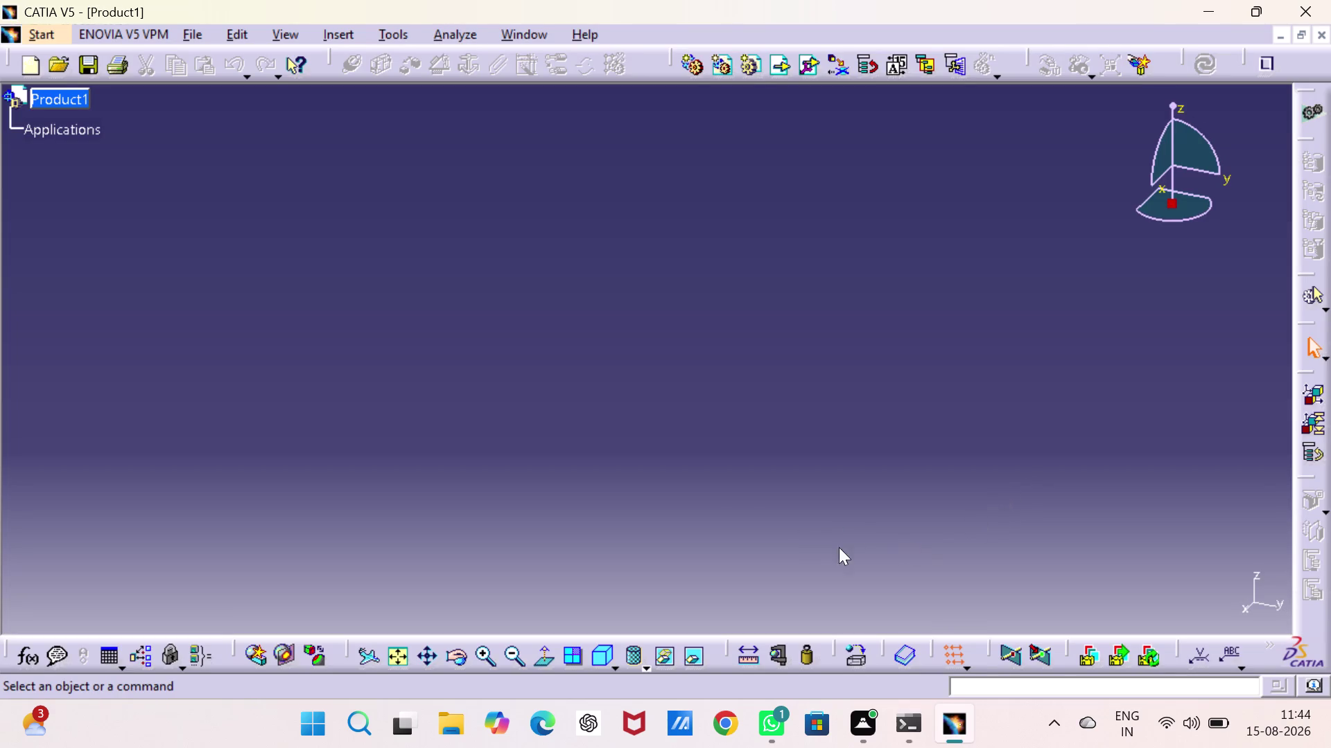
right_click(79, 86)
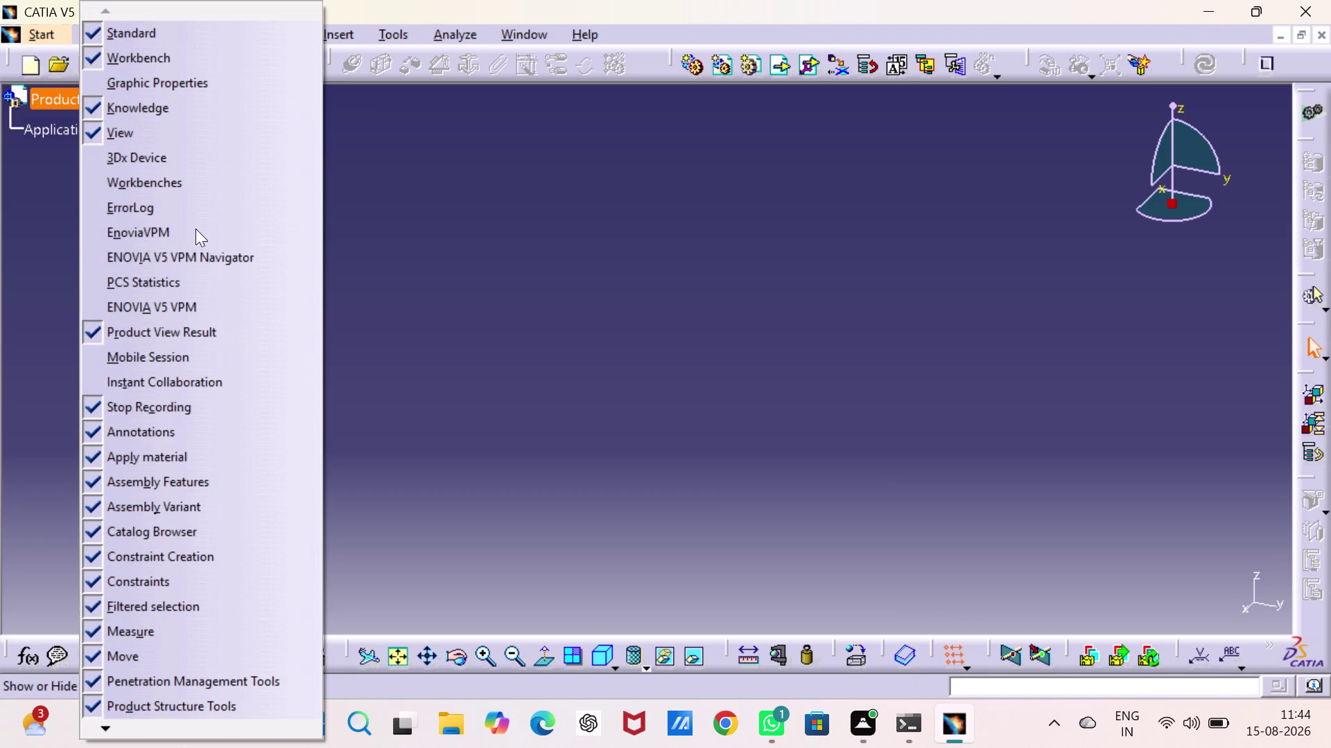
drag(514, 273, 495, 264)
right_click(52, 103)
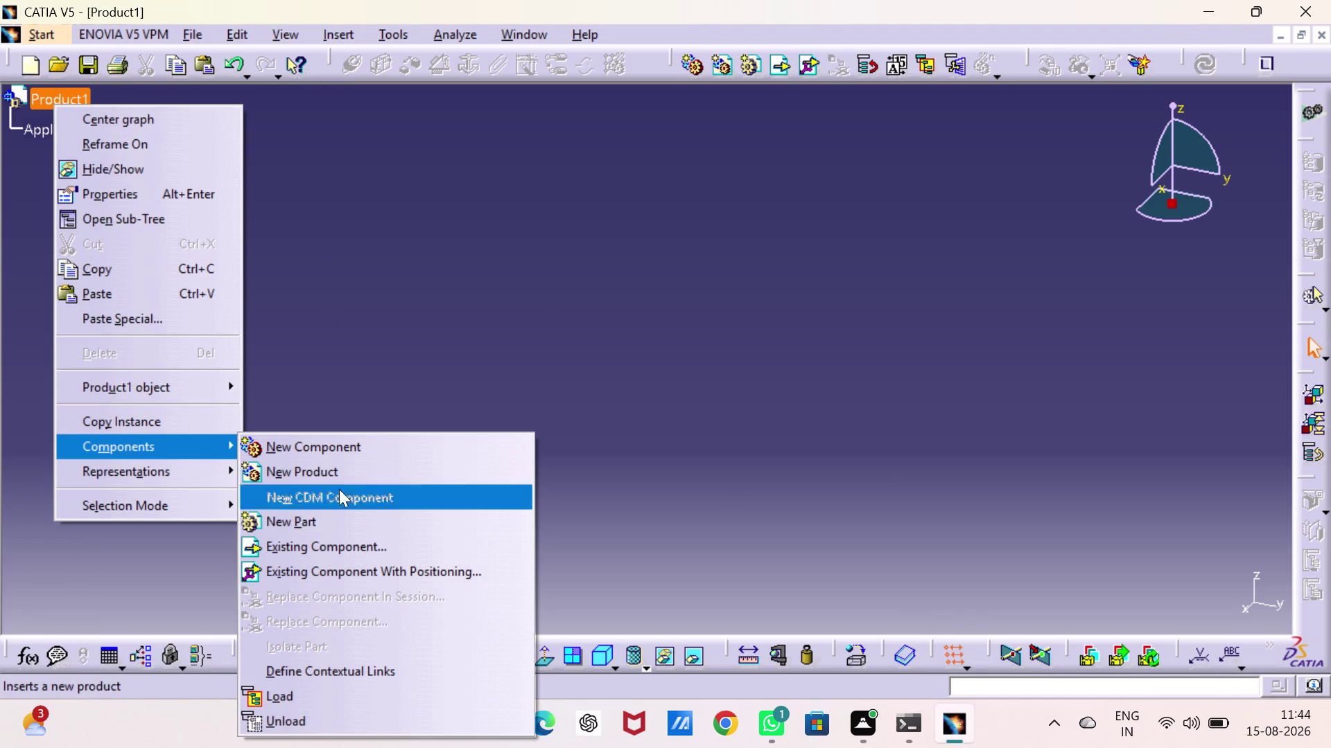
click(330, 542)
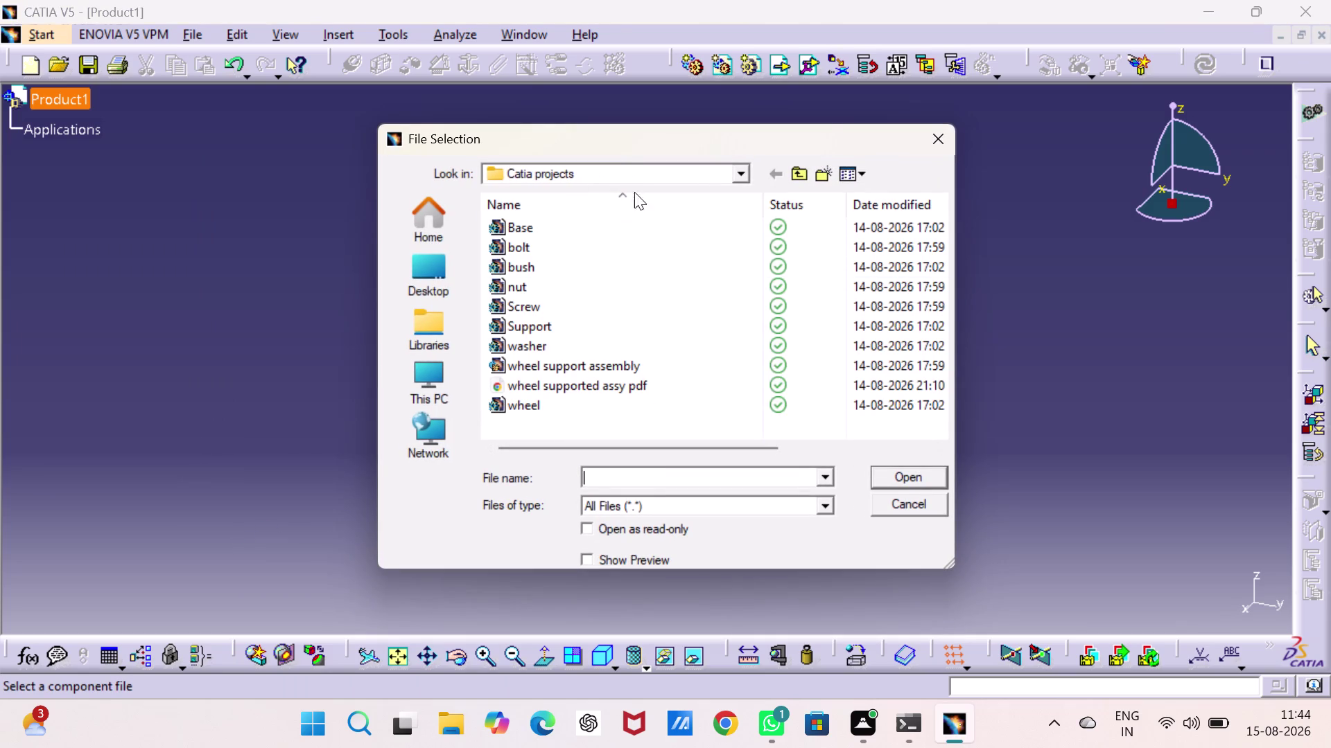
Open the 'base' part from INTERN PROJRCTS as component base.1.
click(735, 172)
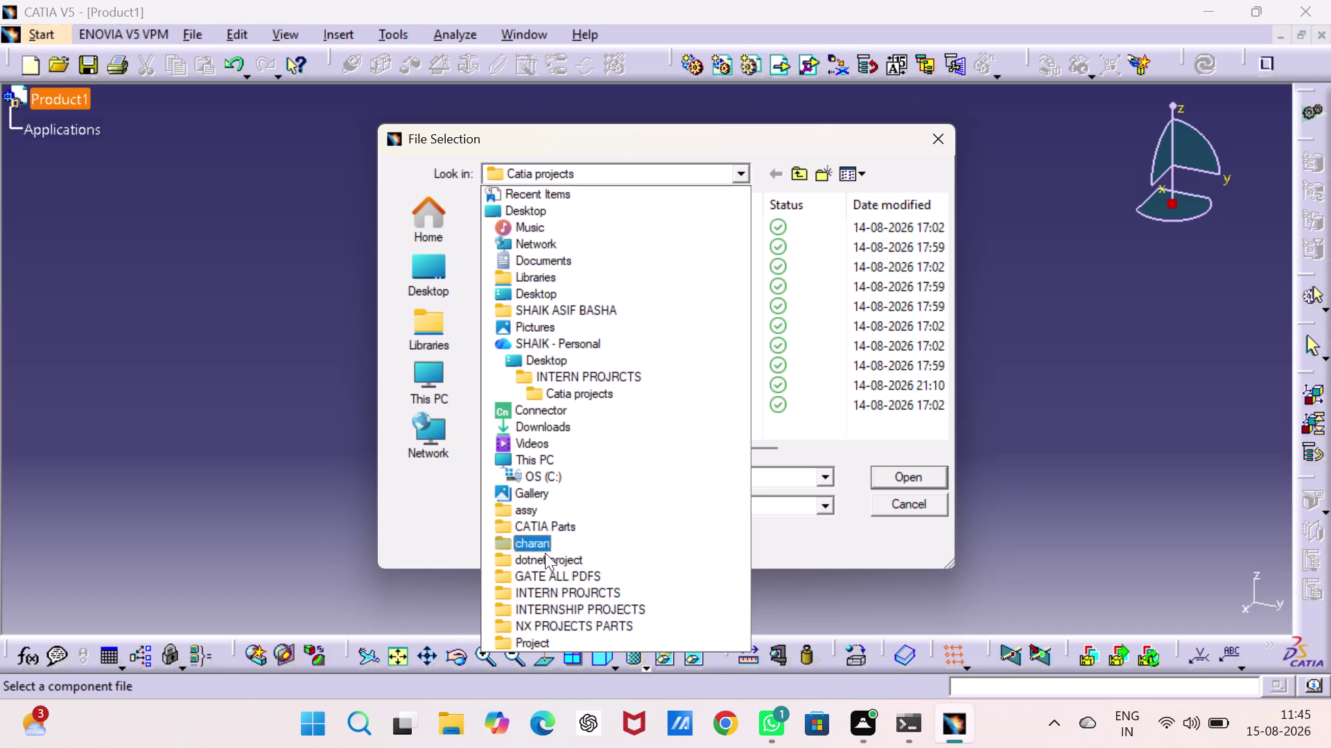
click(558, 600)
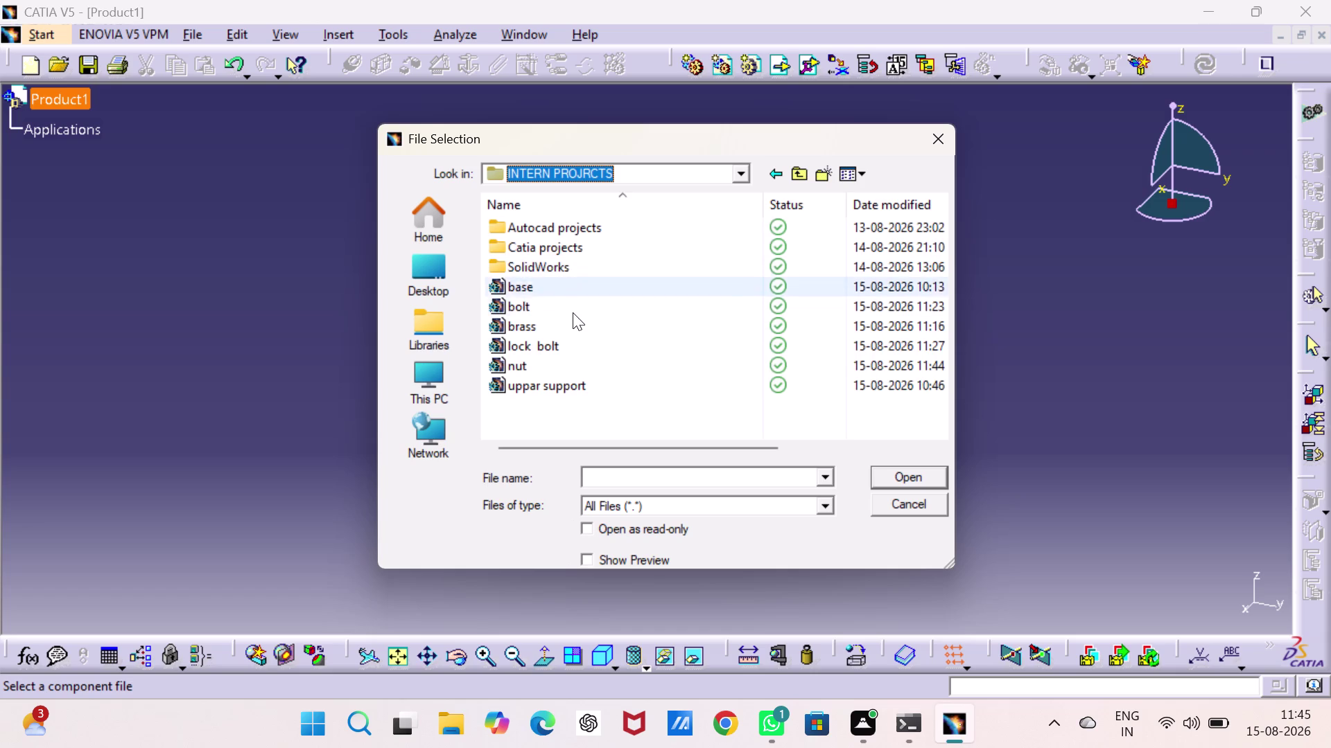
click(572, 285)
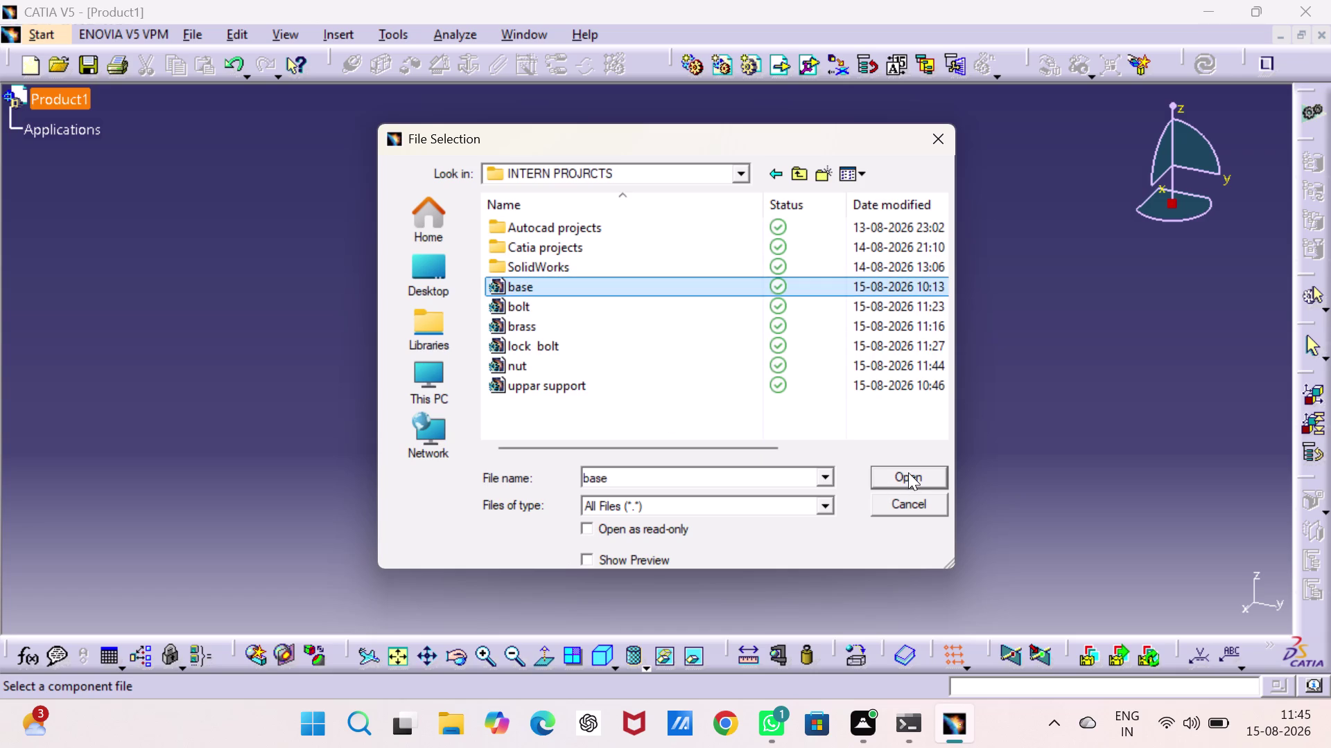
click(908, 473)
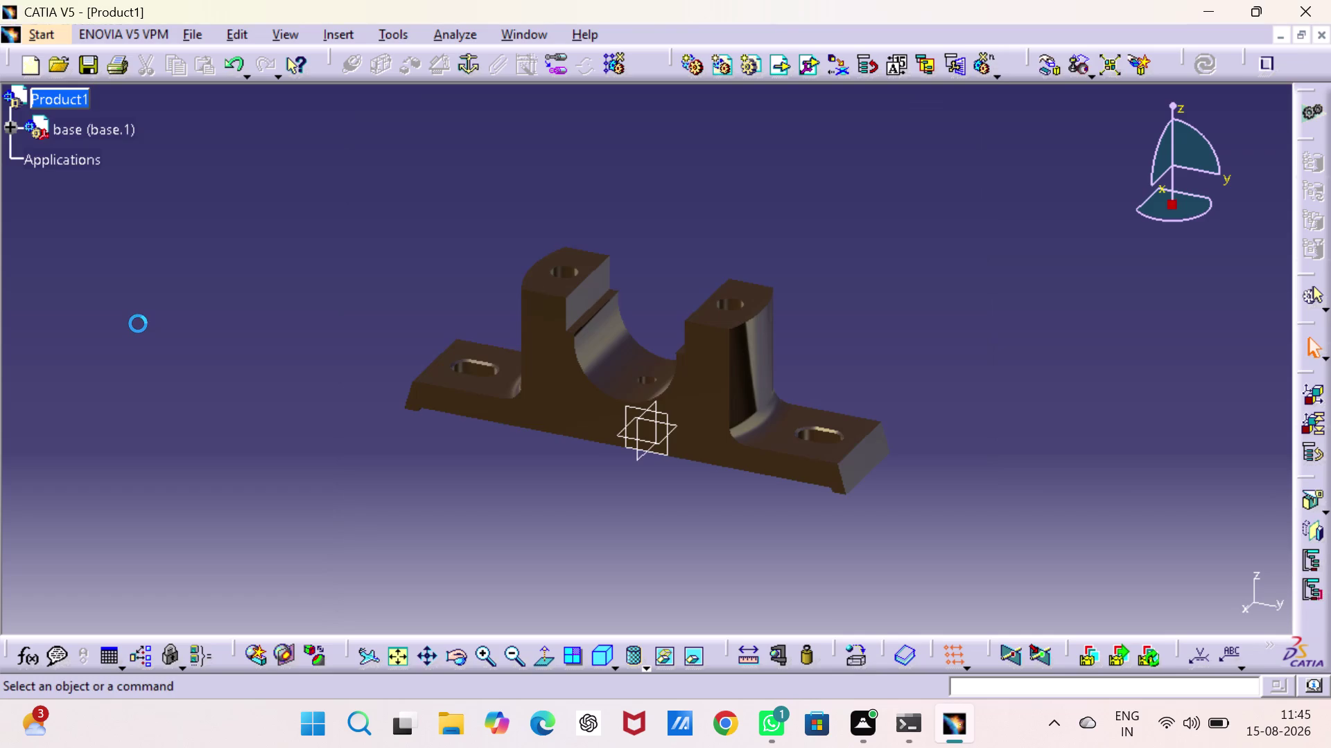
click(327, 254)
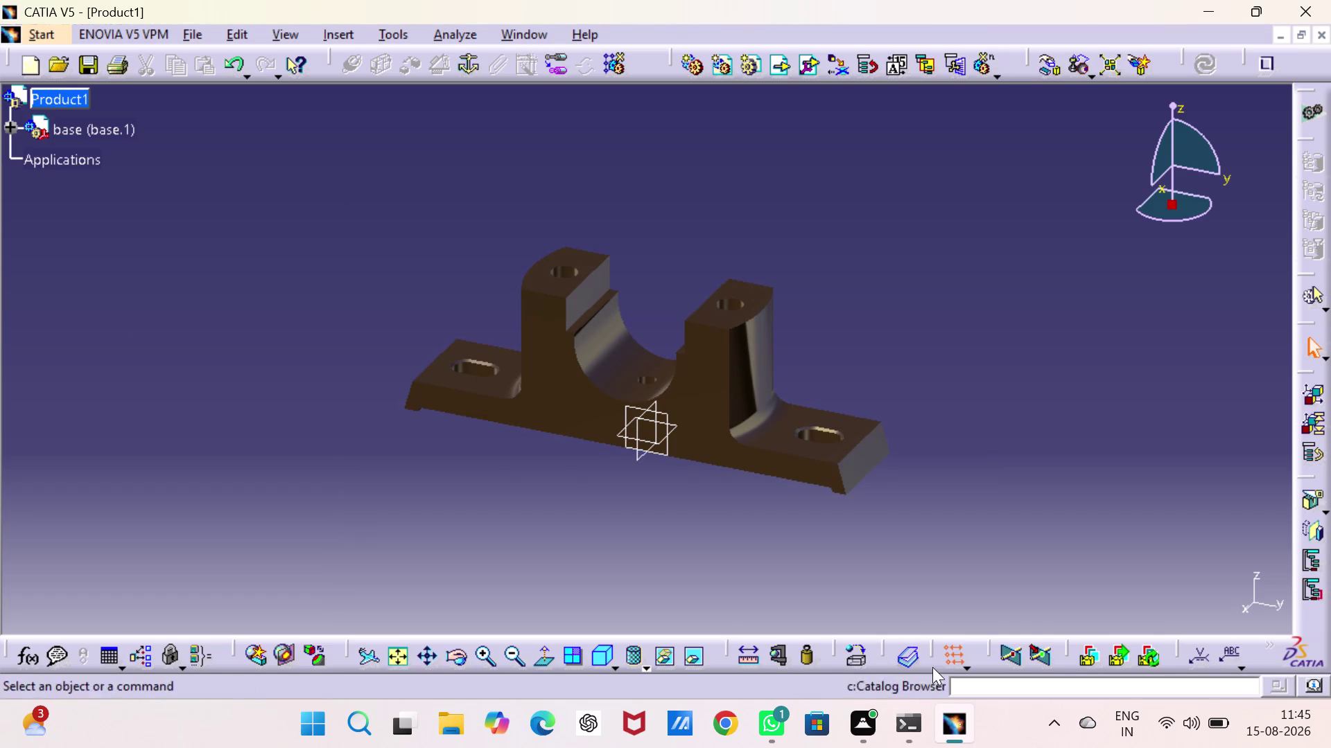
Switch to Shading with Edges and hide base's xy, yz and zx planes.
click(645, 664)
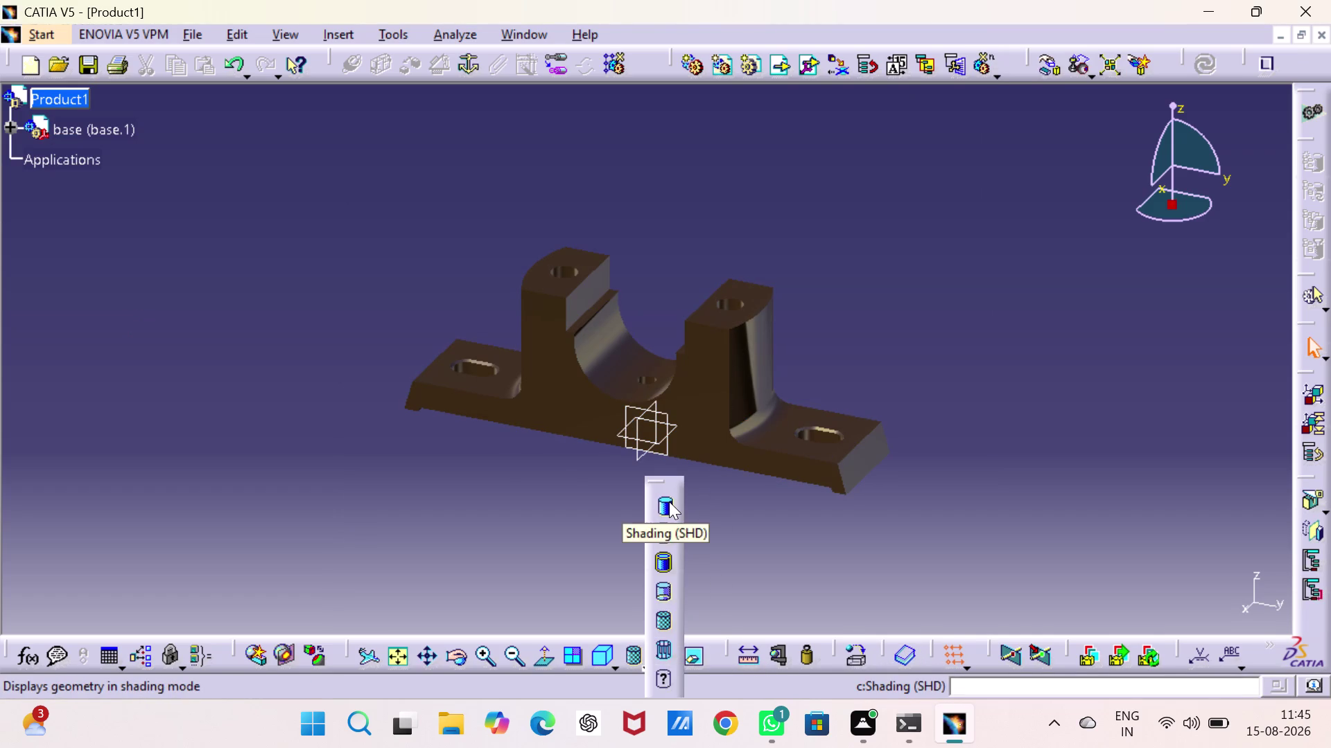
click(664, 533)
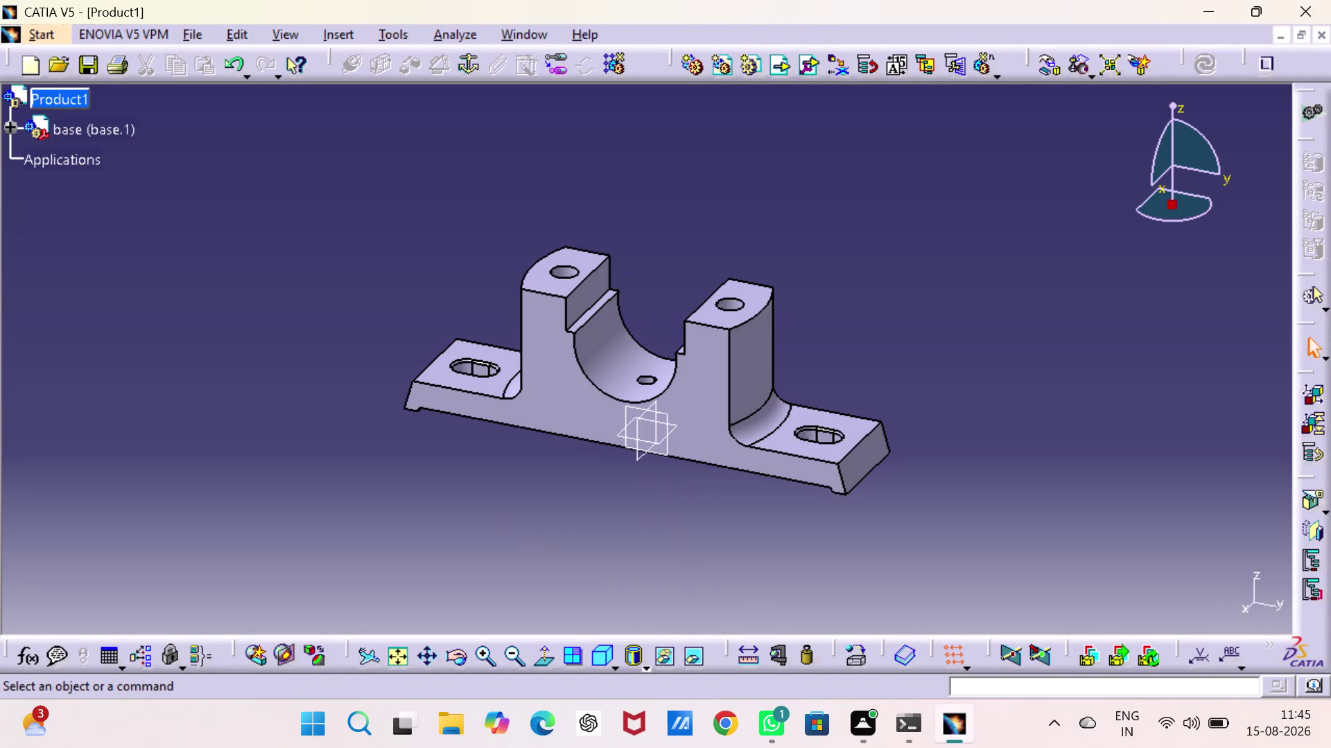
click(9, 123)
click(32, 158)
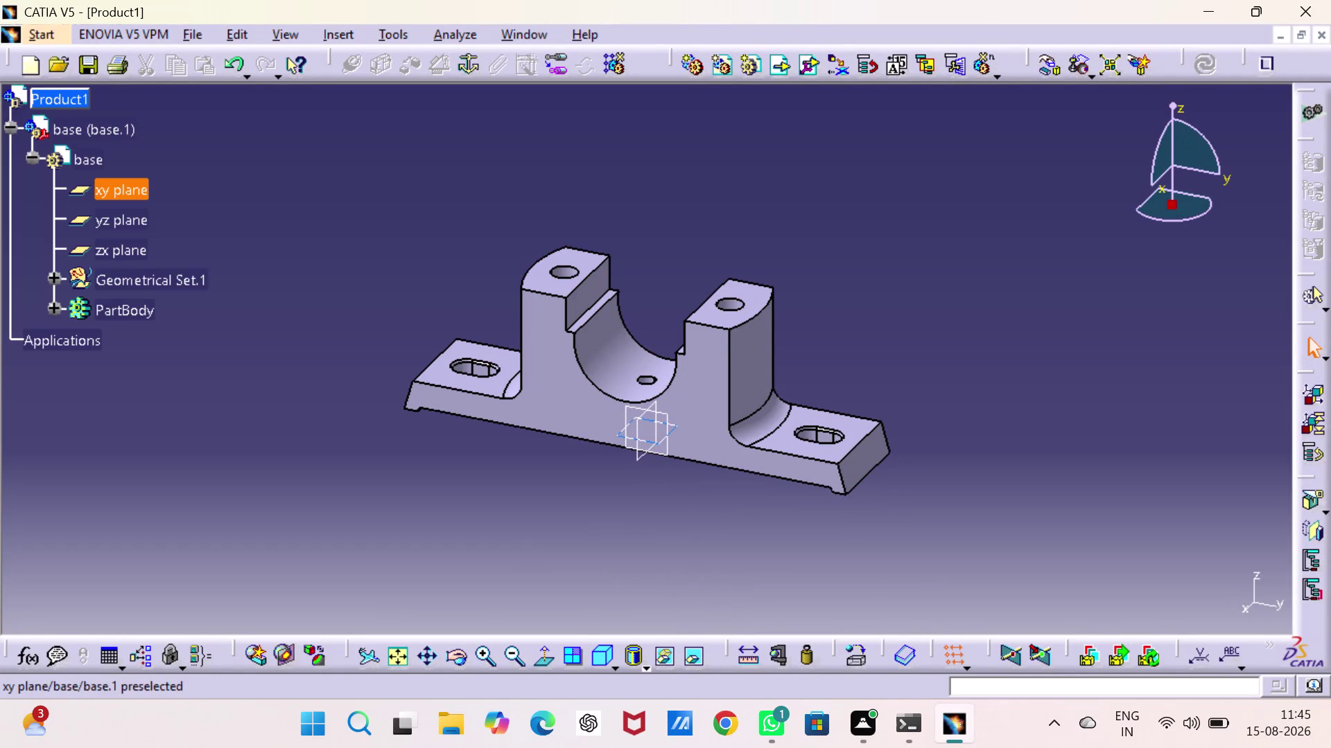
click(99, 191)
click(114, 216)
click(120, 248)
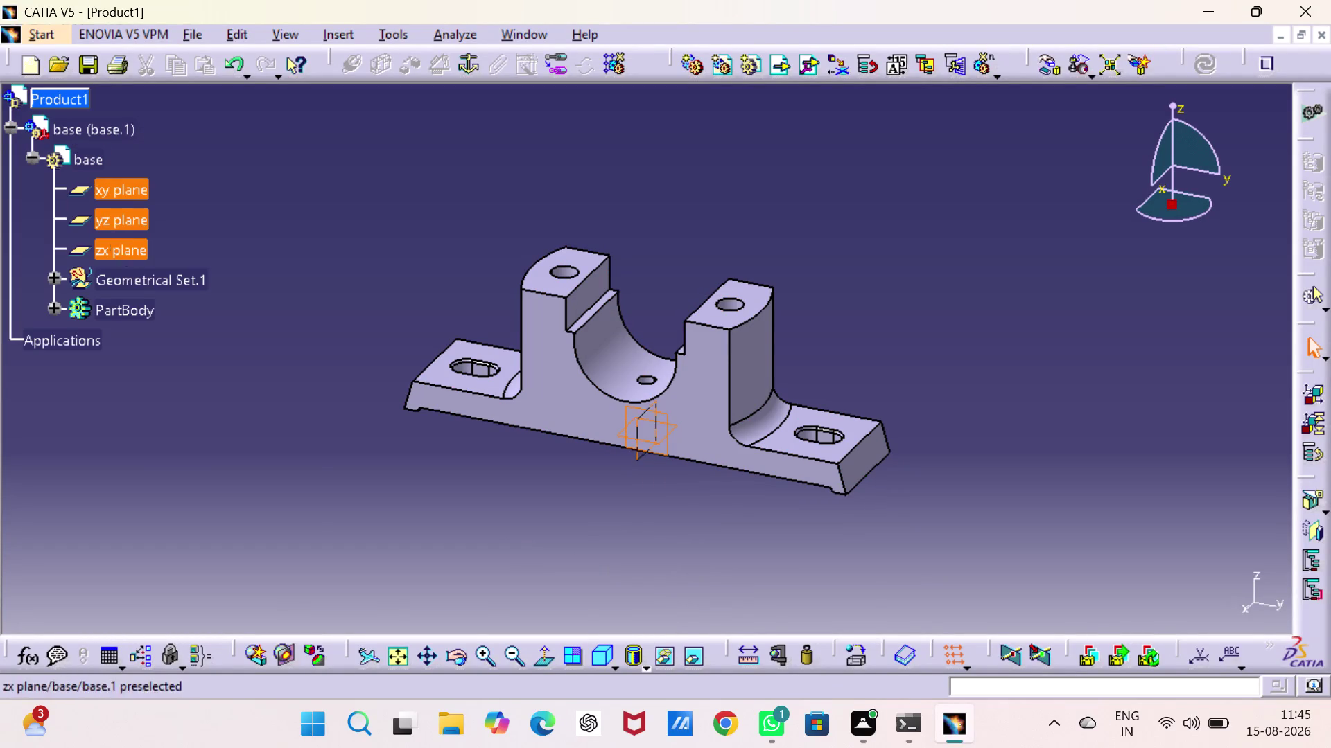
right_click(120, 248)
click(183, 308)
click(415, 170)
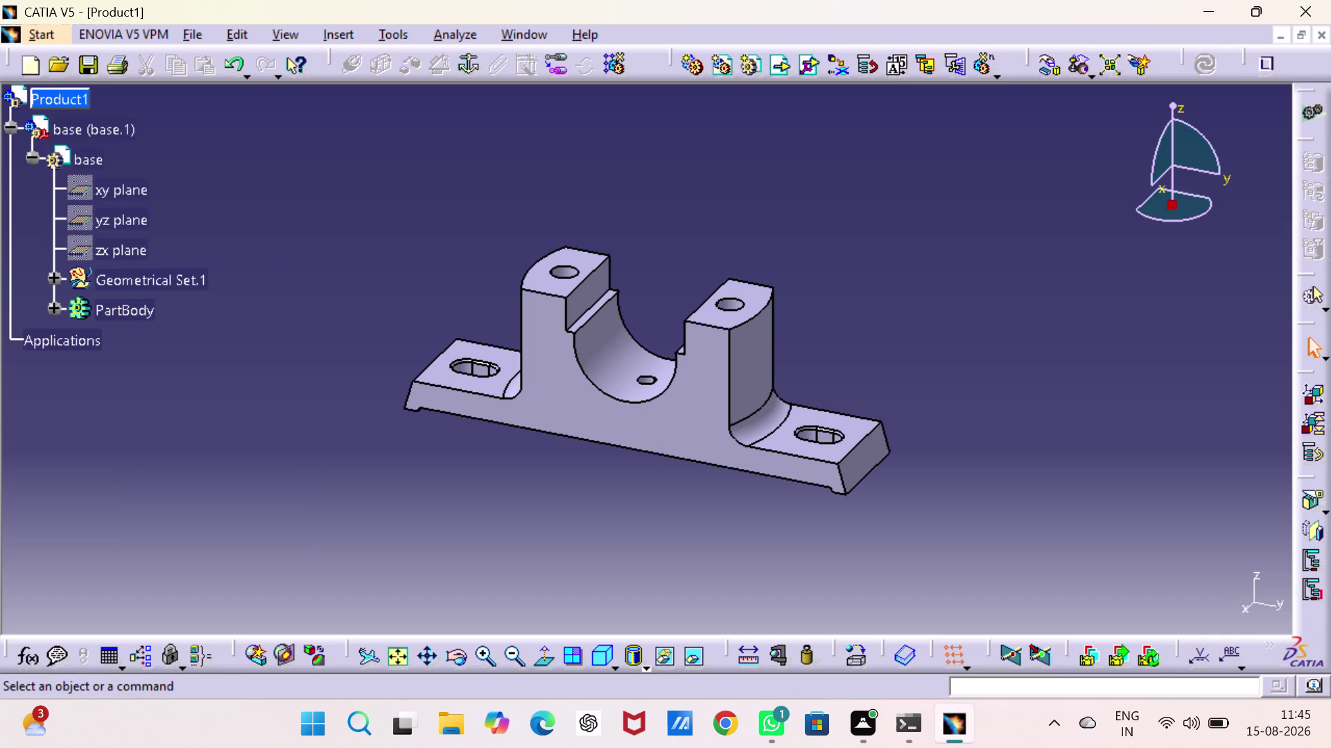
Fix base.1 in place and confirm it has no degrees of freedom.
click(469, 69)
click(563, 368)
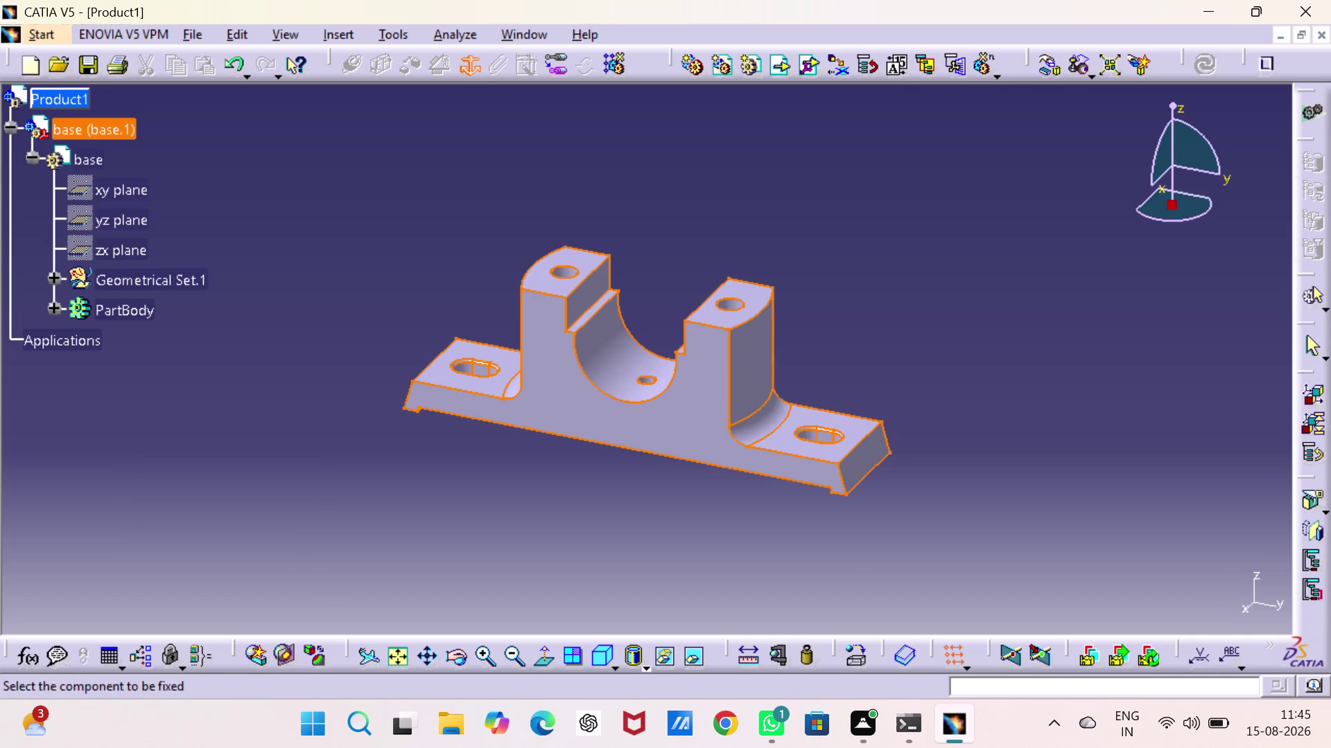
click(895, 237)
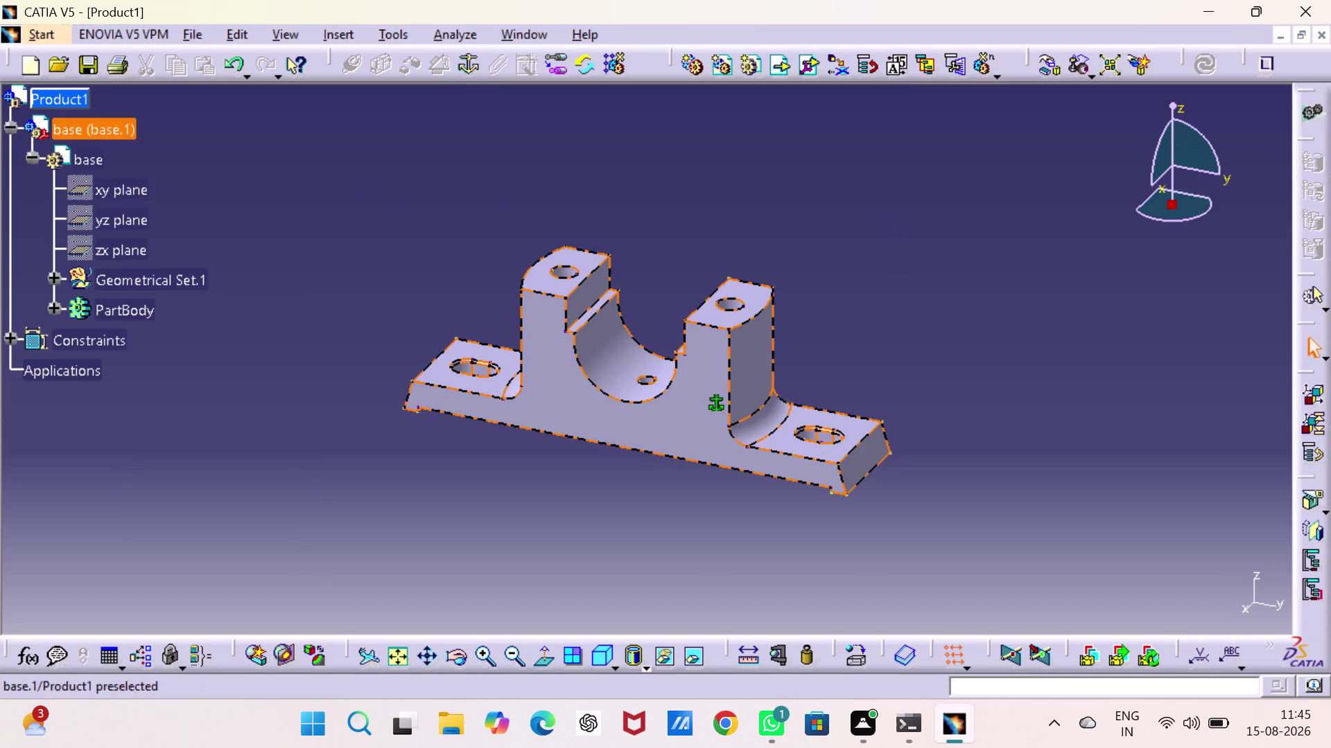
right_click(94, 133)
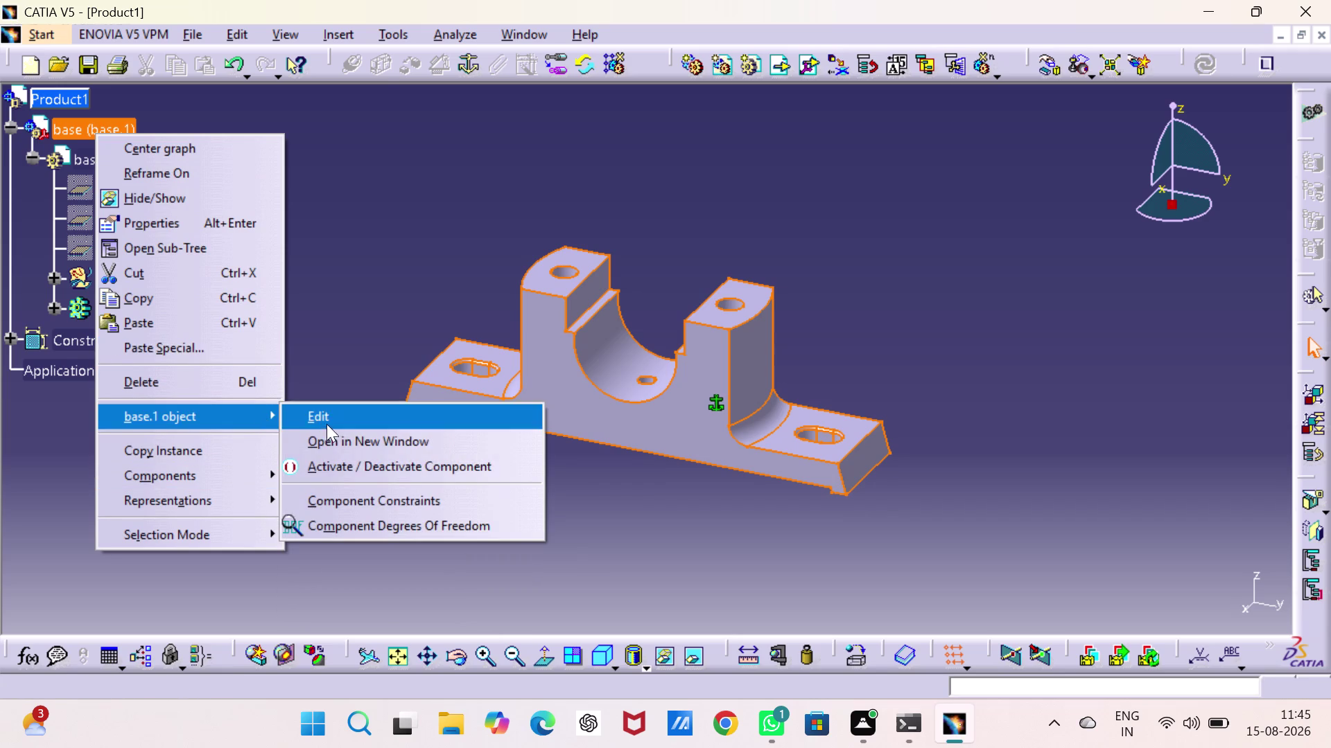
click(350, 516)
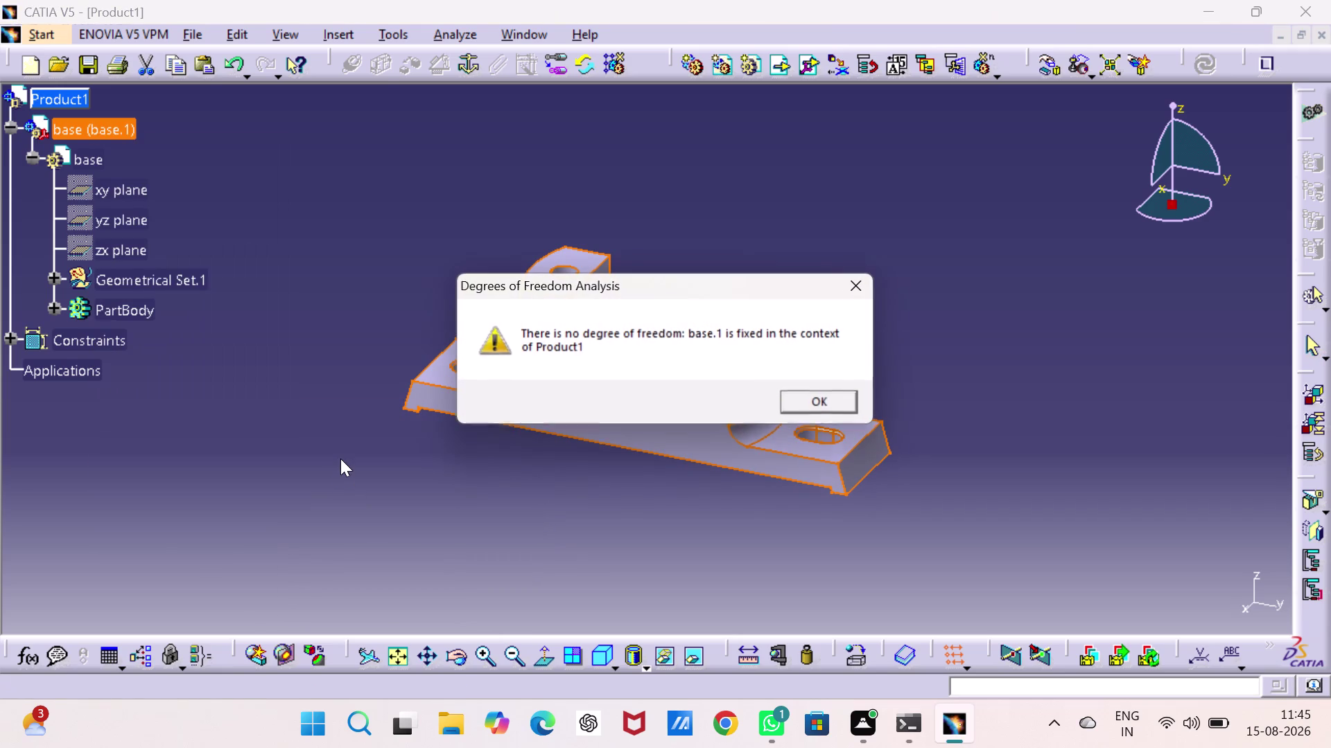
click(836, 402)
click(1065, 403)
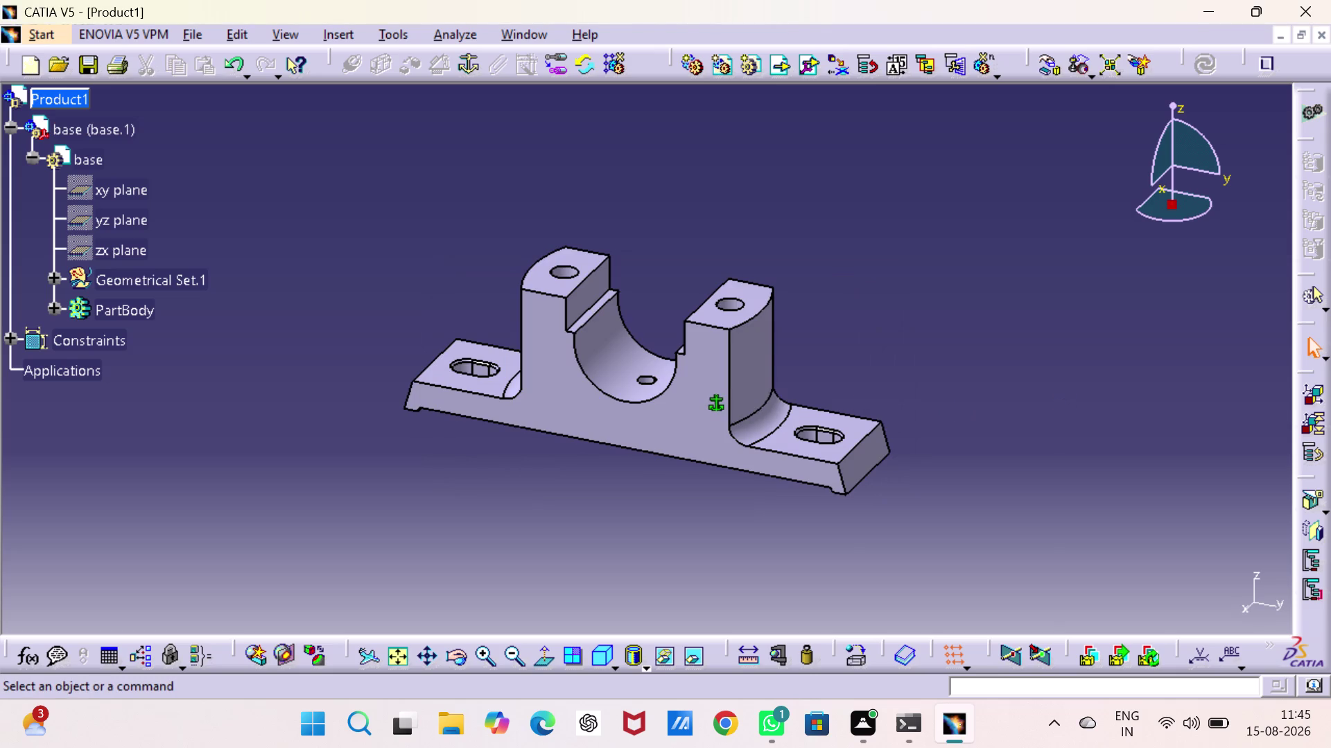